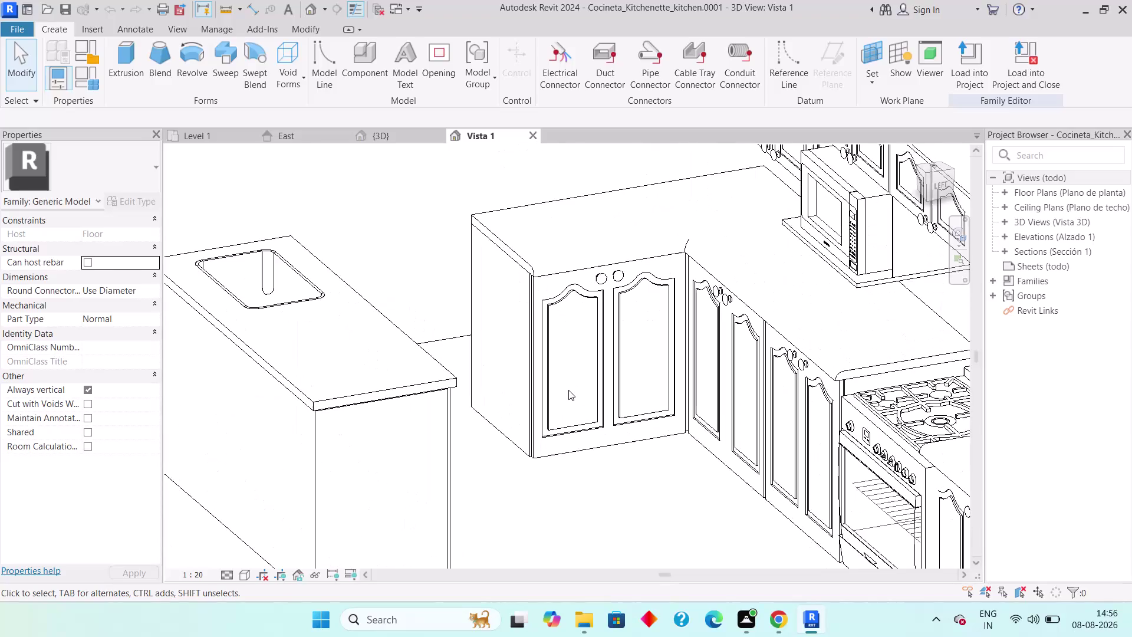
Orbit around the kitchenette to inspect the corner base cabinet door.
middle_drag(573, 429, 589, 456)
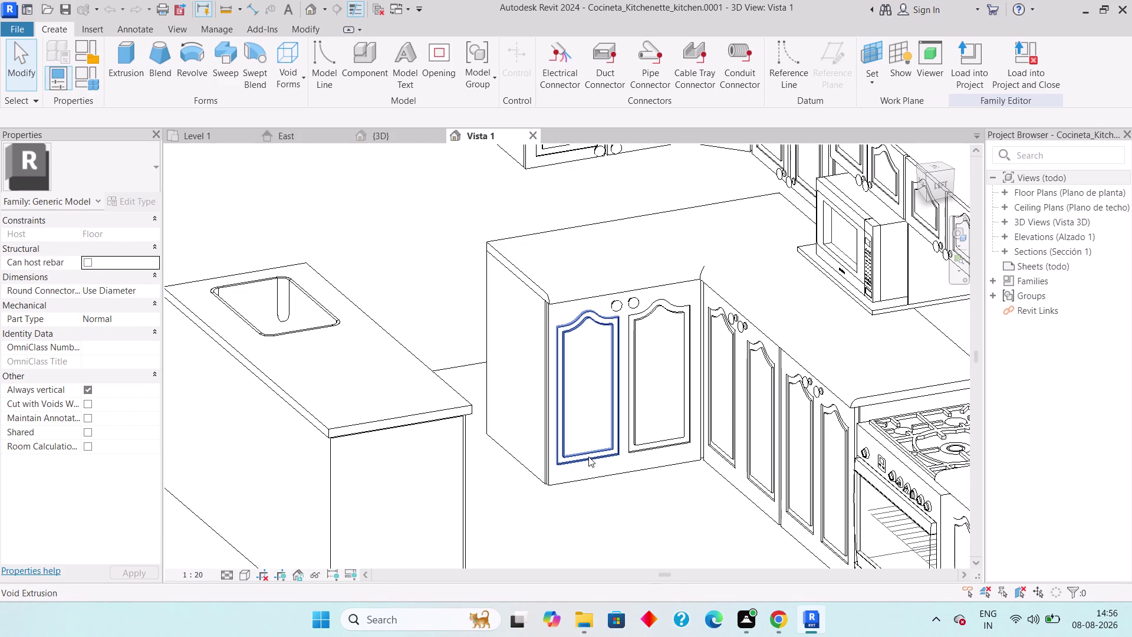
scroll(down, 3)
middle_drag(565, 444, 569, 444)
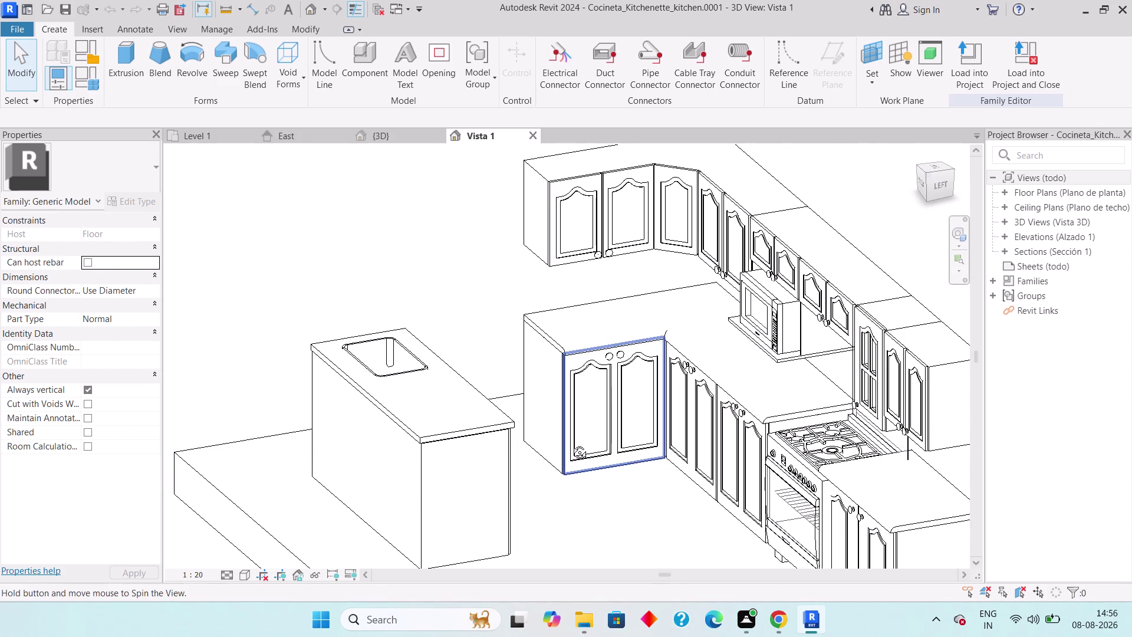
middle_drag(568, 444, 611, 450)
scroll(down, 3)
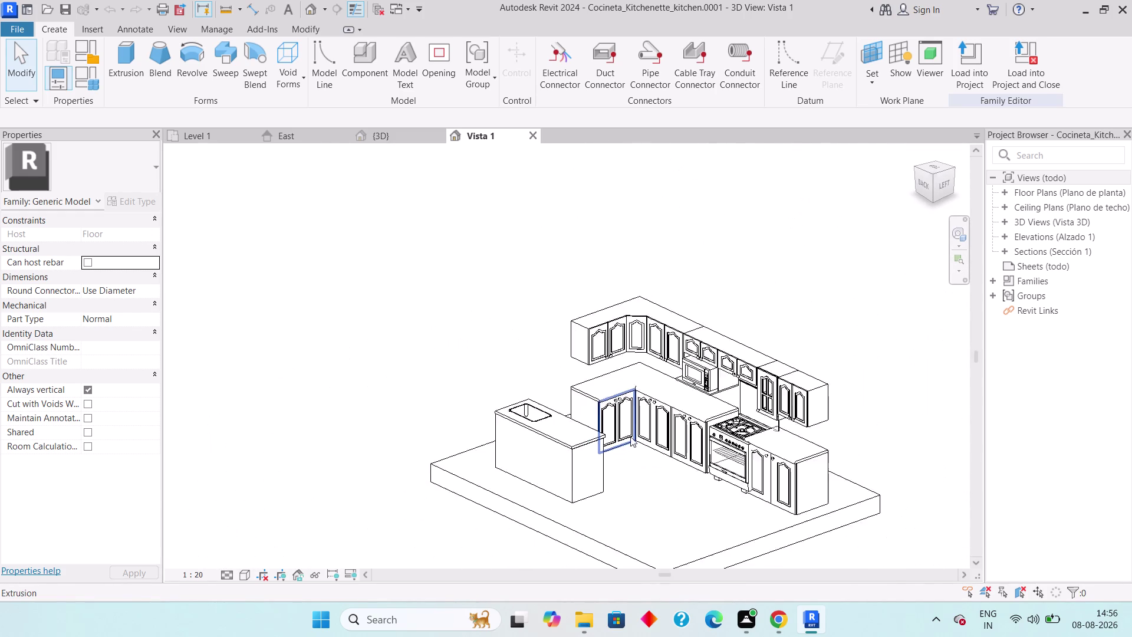
scroll(down, 3)
middle_drag(629, 439, 597, 446)
middle_drag(598, 446, 609, 446)
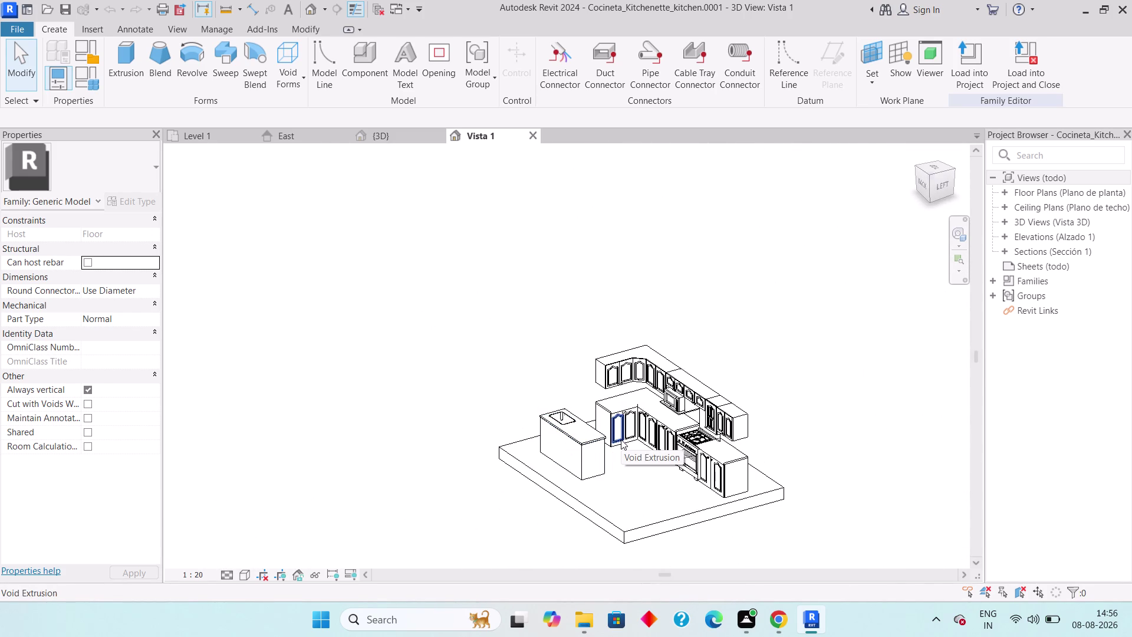
middle_drag(608, 465, 756, 491)
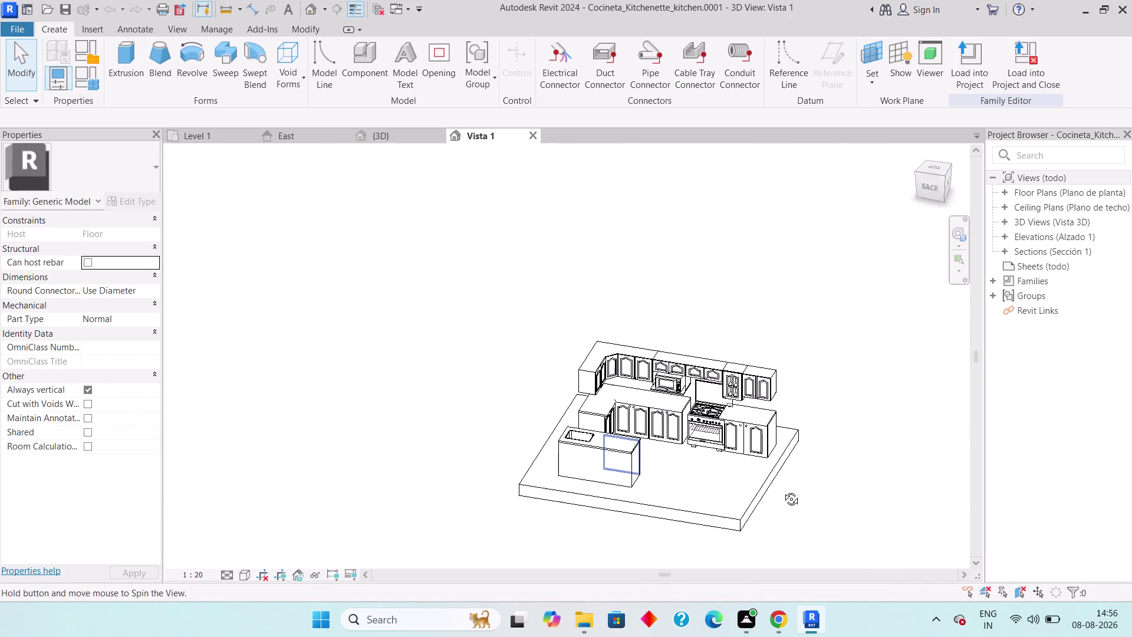
middle_drag(755, 490, 486, 454)
scroll(down, 3)
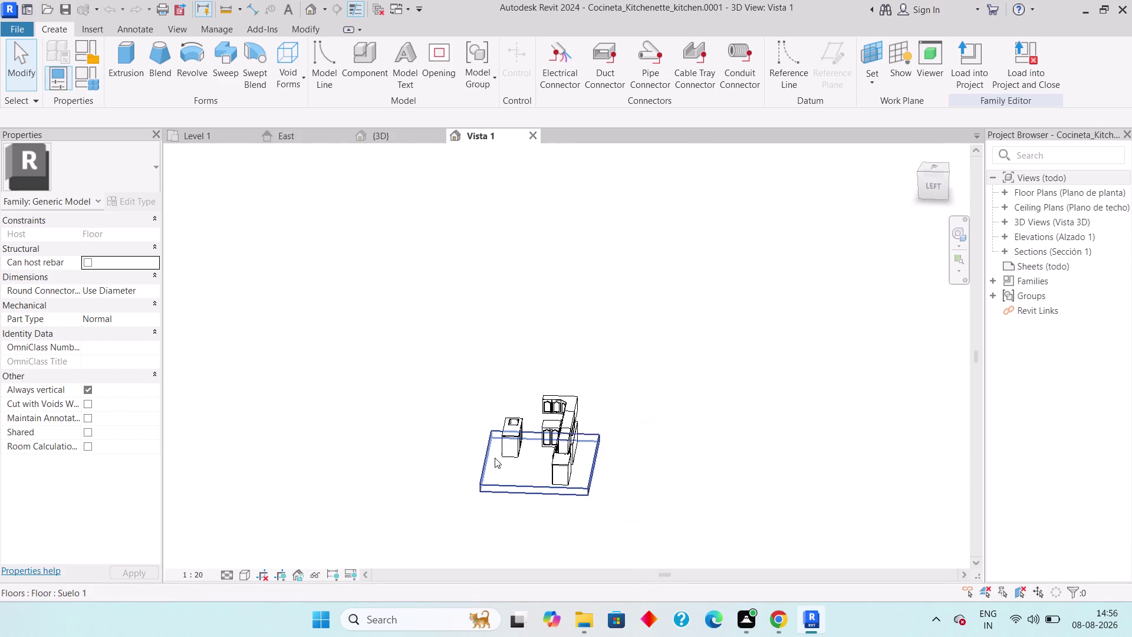
middle_drag(504, 456, 664, 522)
scroll(up, 3)
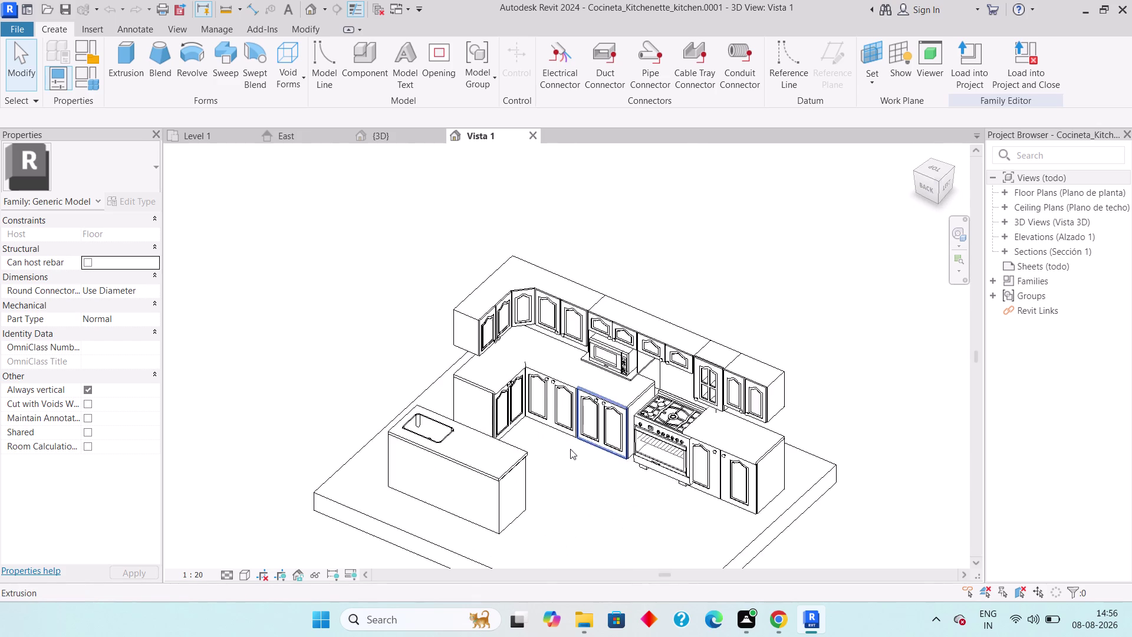
scroll(up, 3)
middle_drag(600, 452, 492, 355)
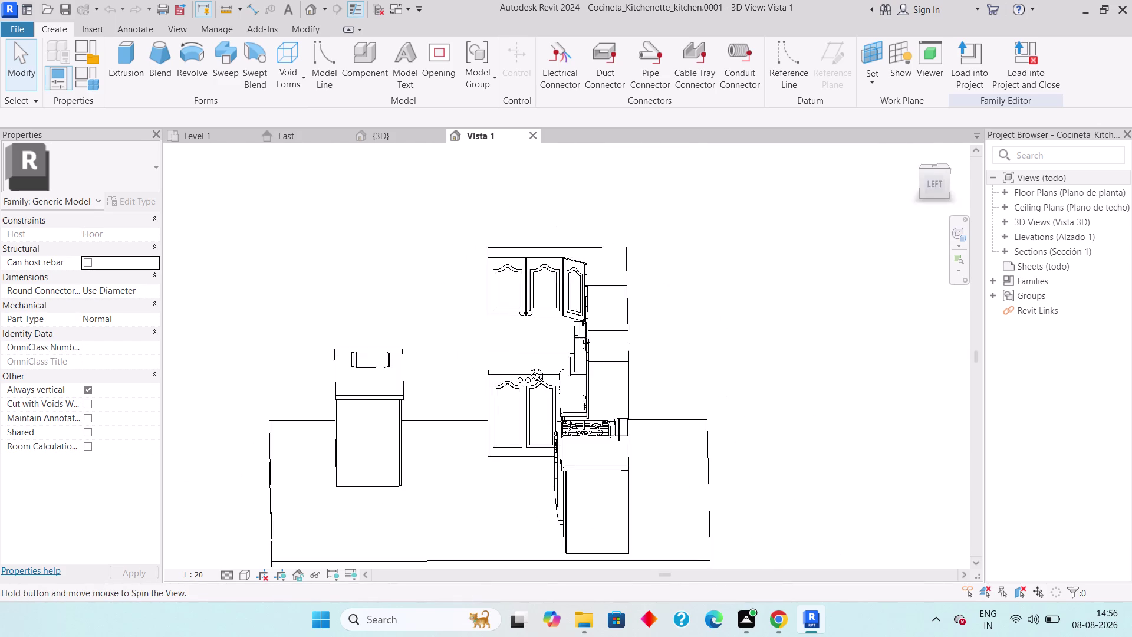
middle_drag(492, 355, 540, 361)
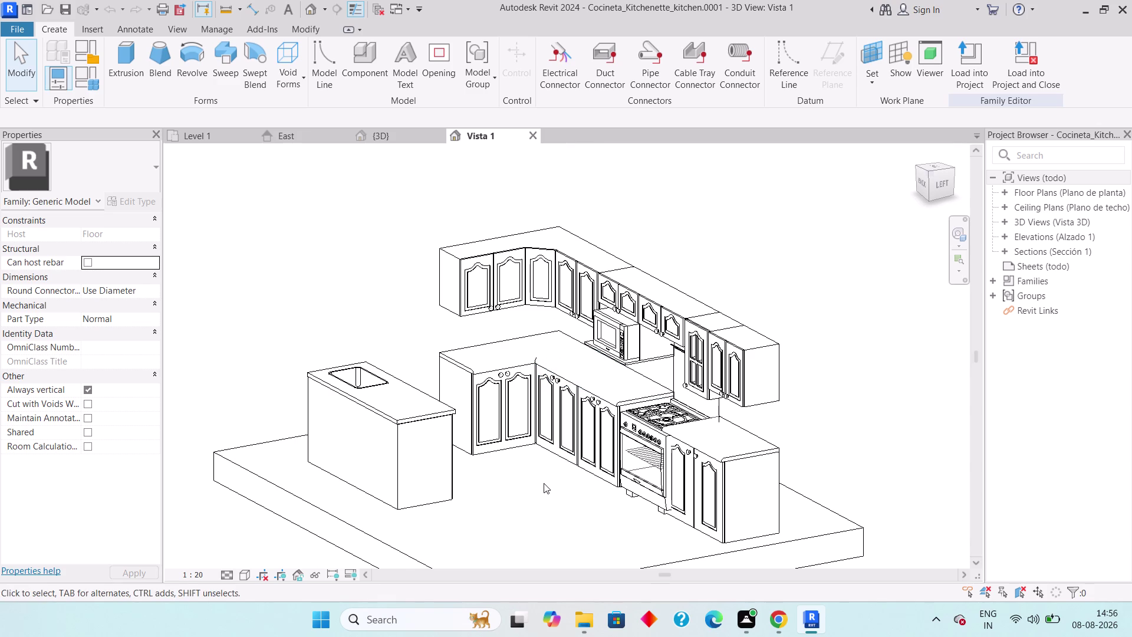
scroll(down, 3)
middle_drag(537, 482, 464, 485)
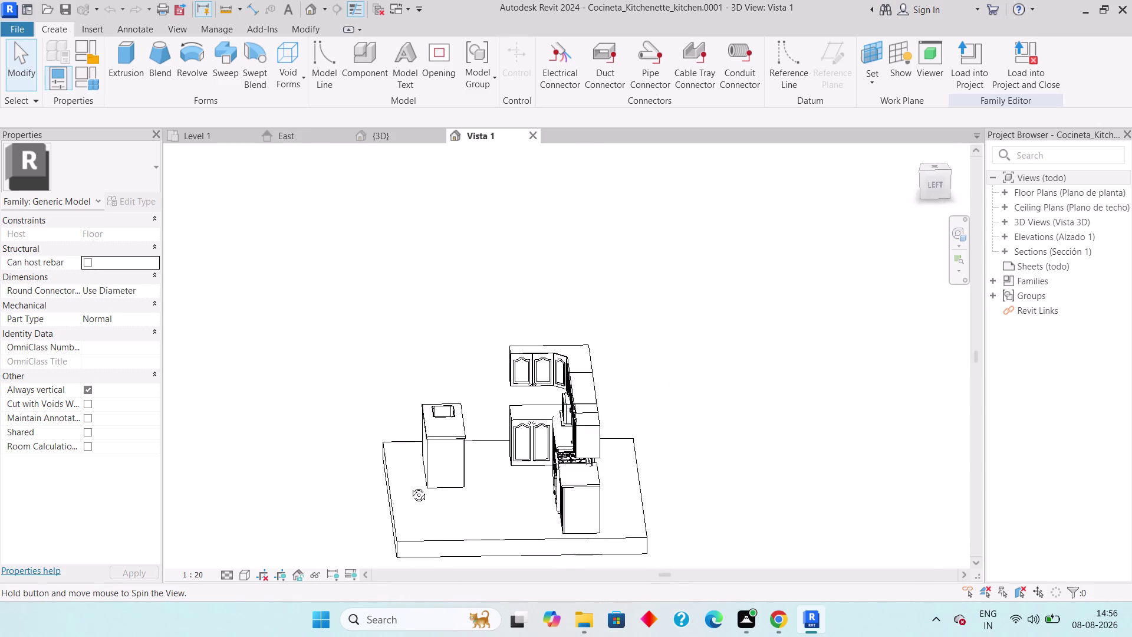
middle_drag(464, 484, 293, 420)
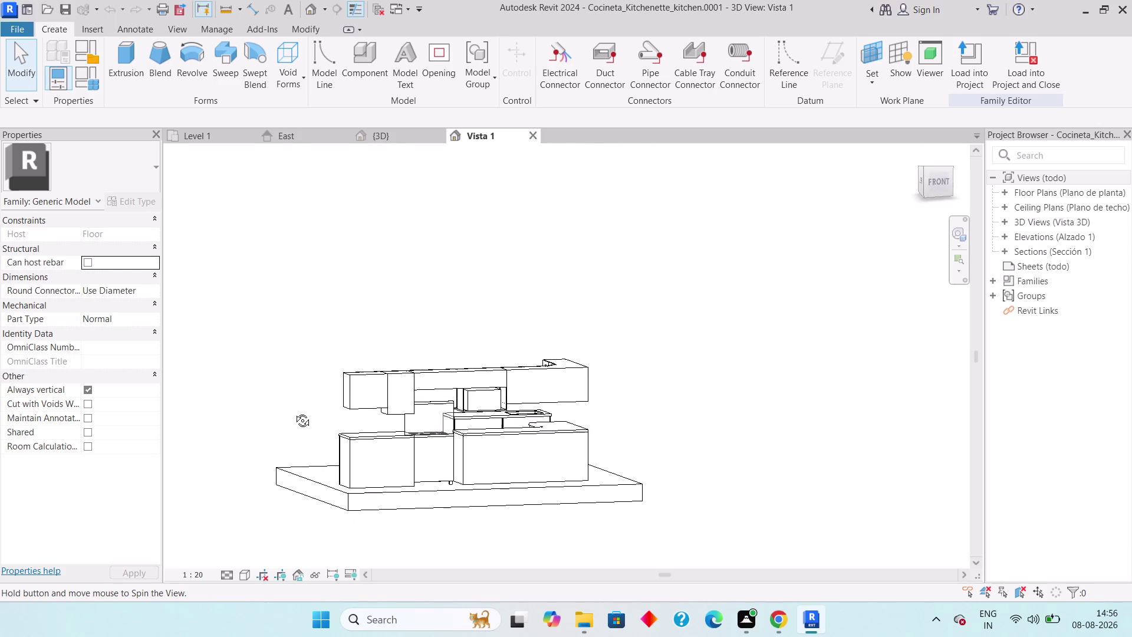
middle_drag(293, 419, 724, 531)
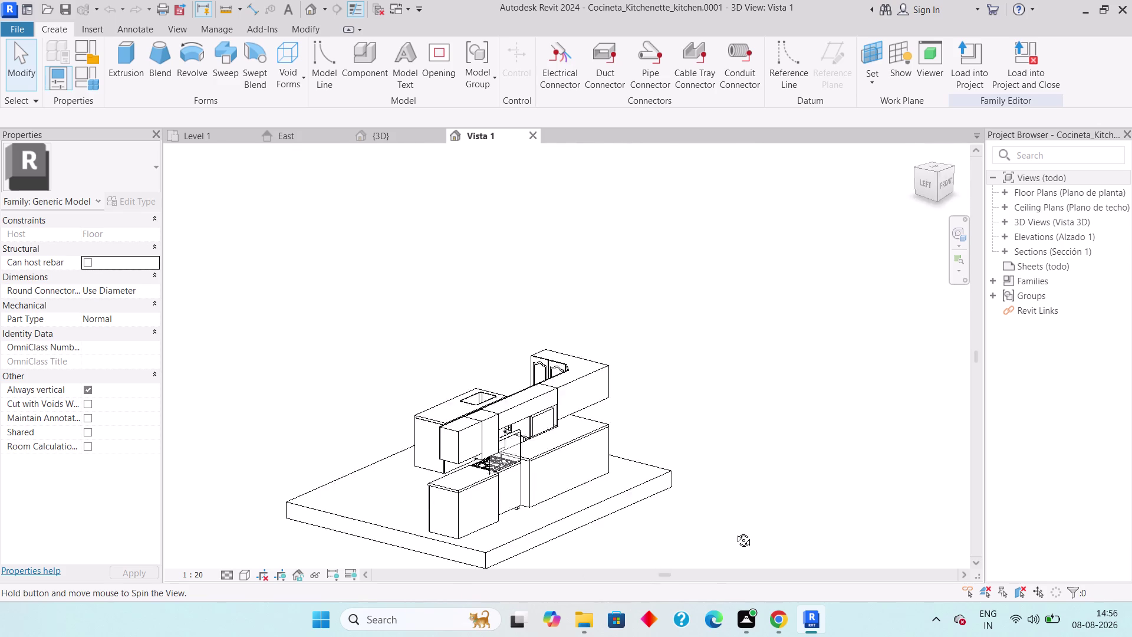
middle_drag(723, 531, 779, 533)
middle_drag(645, 463, 407, 481)
scroll(up, 3)
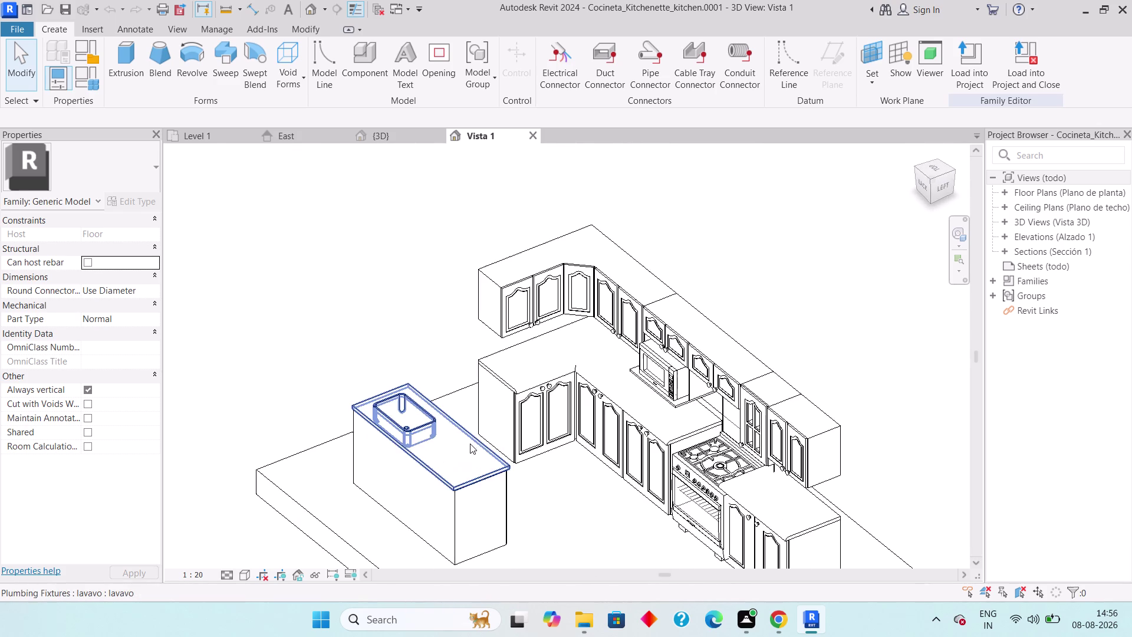
middle_drag(546, 522, 488, 517)
scroll(up, 3)
scroll(down, 3)
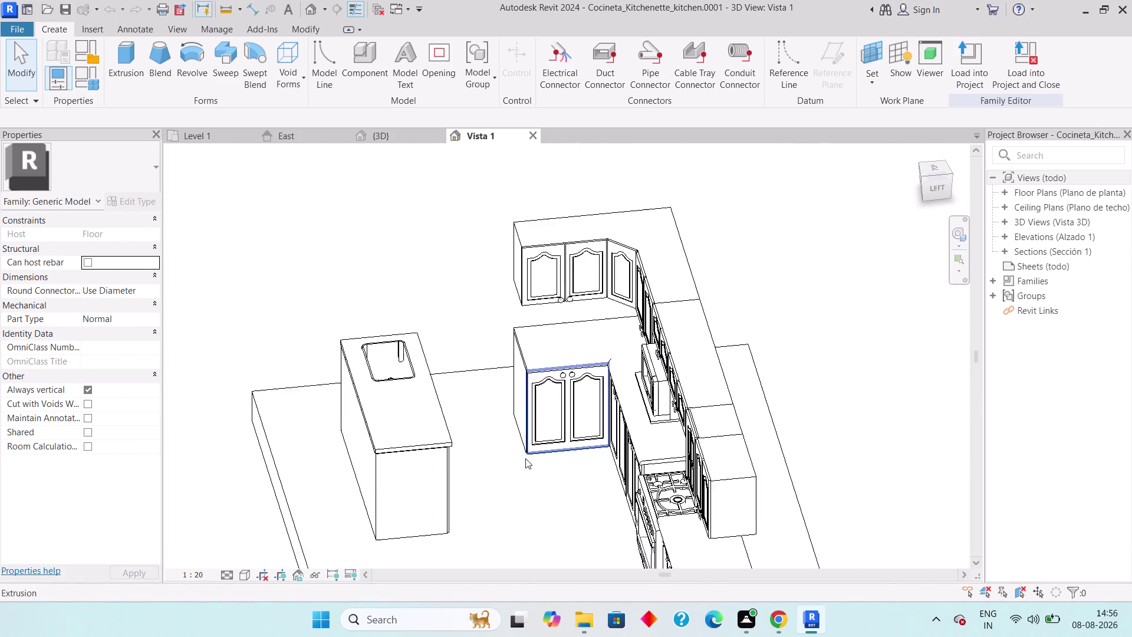
middle_drag(525, 458, 594, 492)
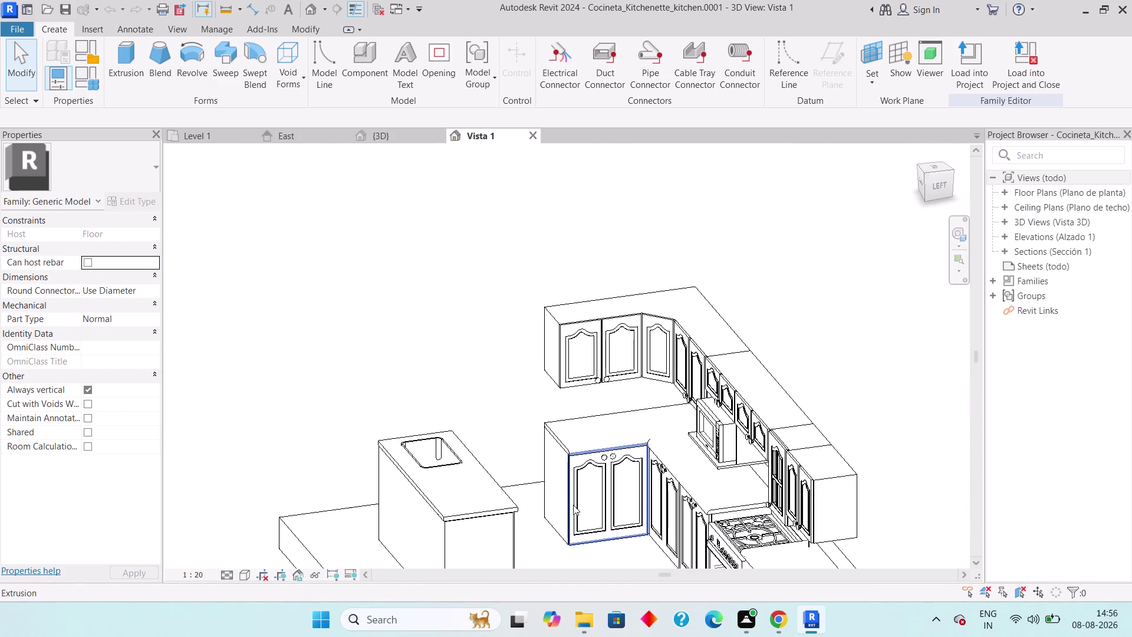
Delete the corner base cabinet's door void cut, door pieces and handles.
click(574, 501)
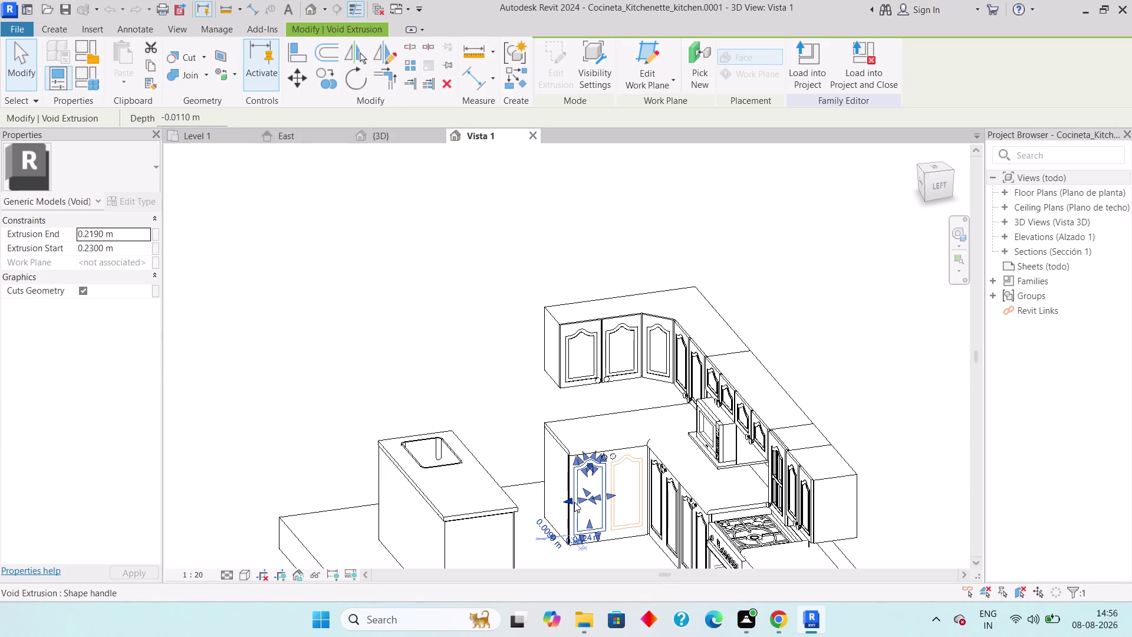
key(Delete)
click(608, 488)
key(Delete)
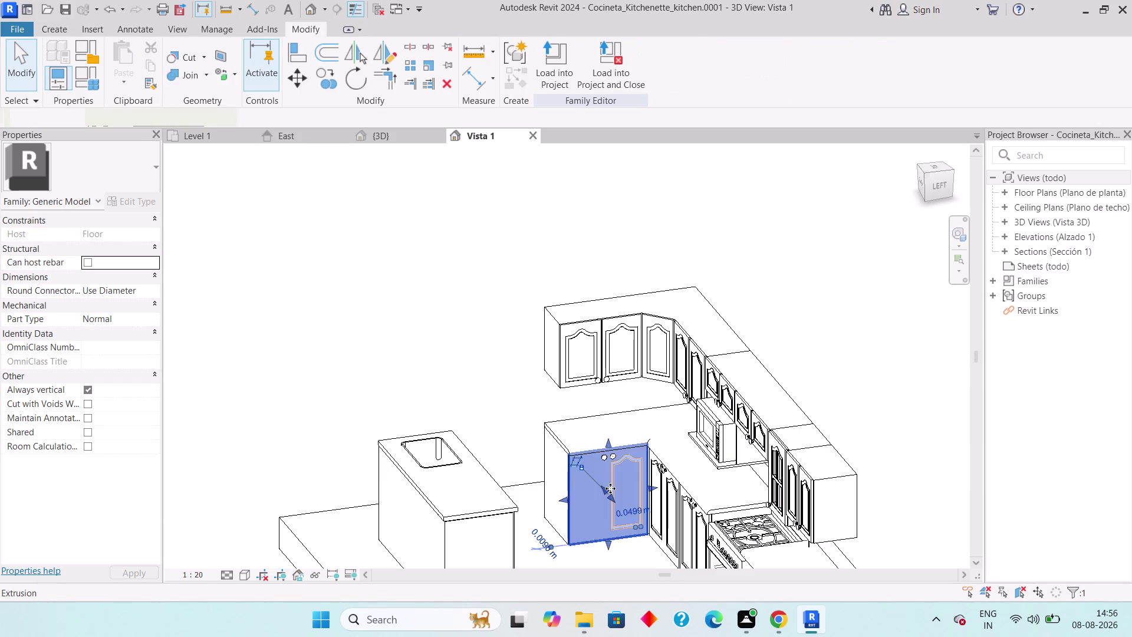
click(610, 486)
key(Delete)
click(604, 459)
key(Delete)
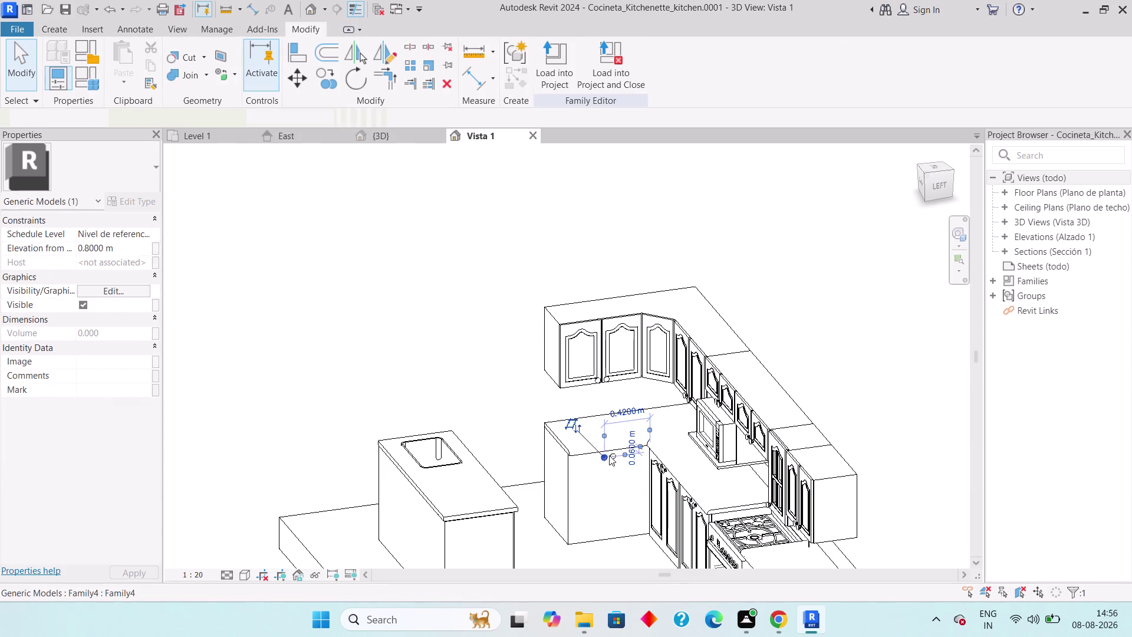
click(609, 455)
key(Delete)
Orbit to check the doorless corner cabinet and undo the last deletion.
scroll(down, 3)
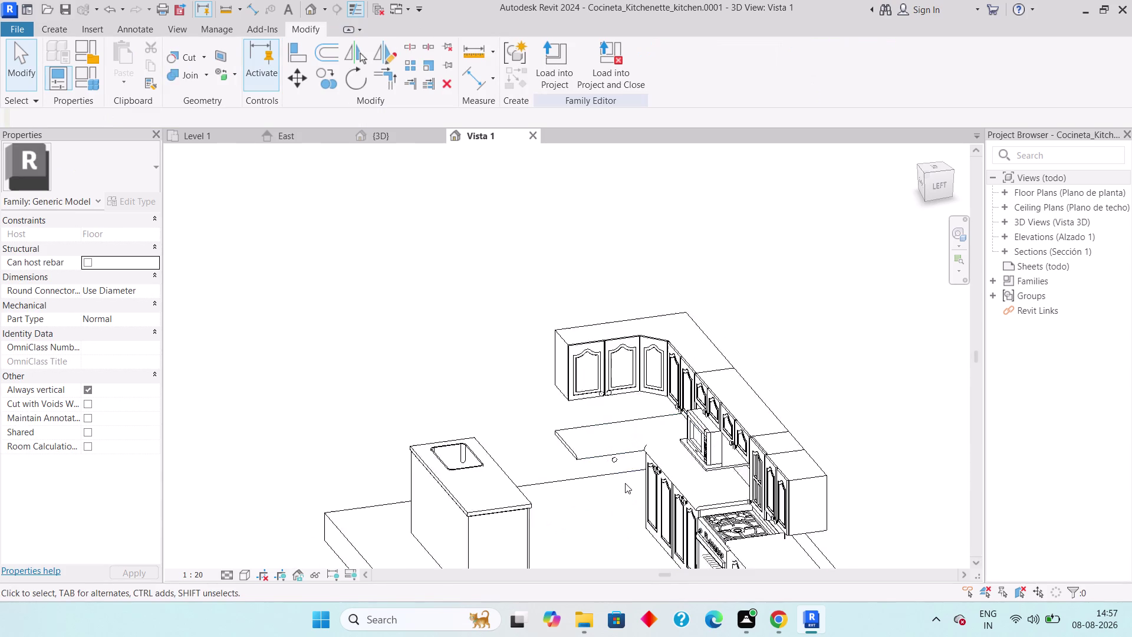
scroll(down, 3)
middle_drag(618, 490, 910, 505)
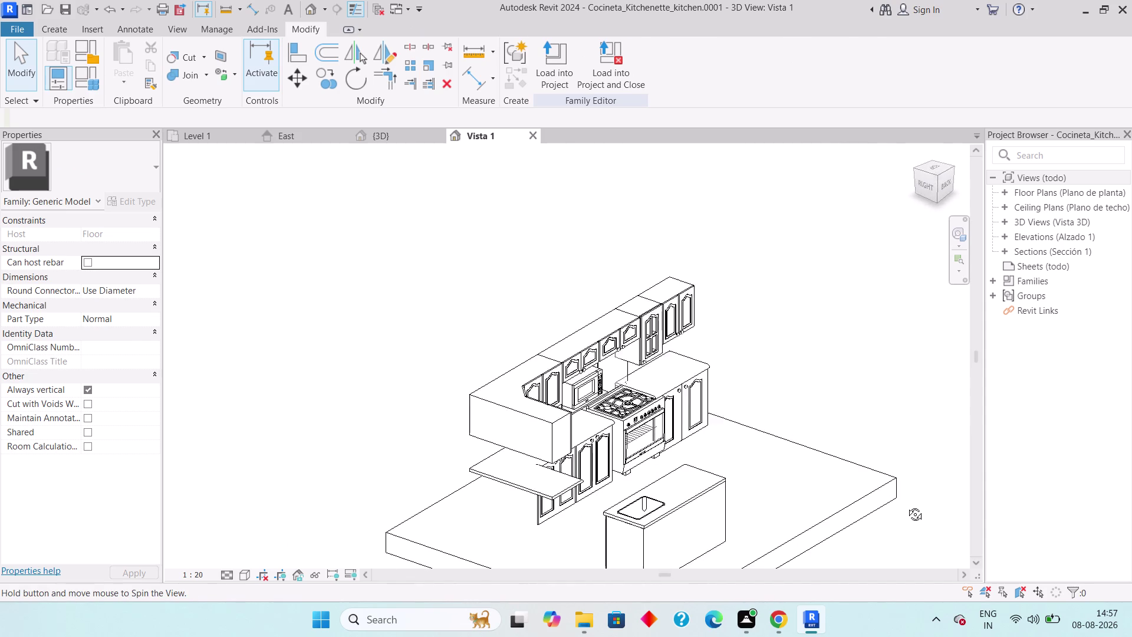
middle_drag(910, 505, 834, 512)
key(ctrl+z)
scroll(down, 3)
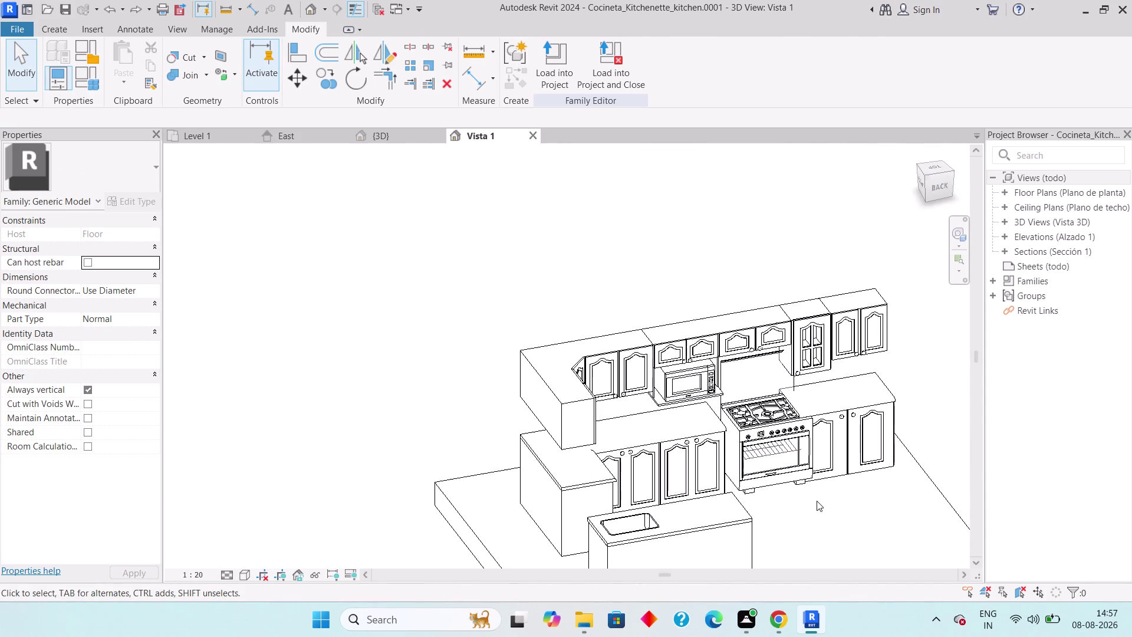
middle_drag(806, 495, 645, 472)
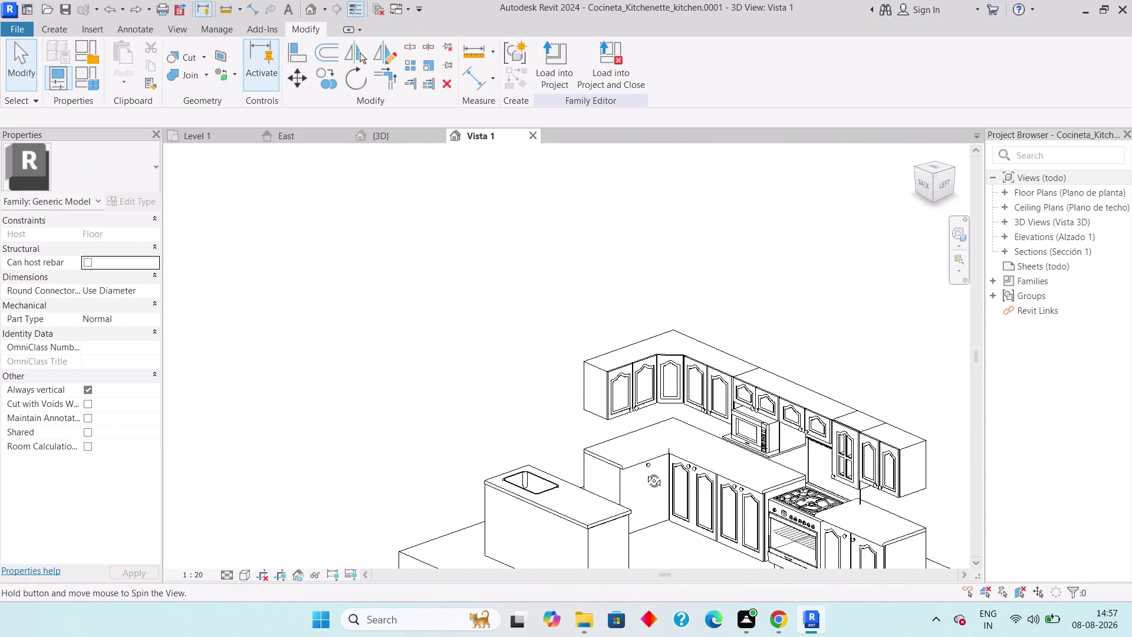
middle_drag(645, 471, 623, 472)
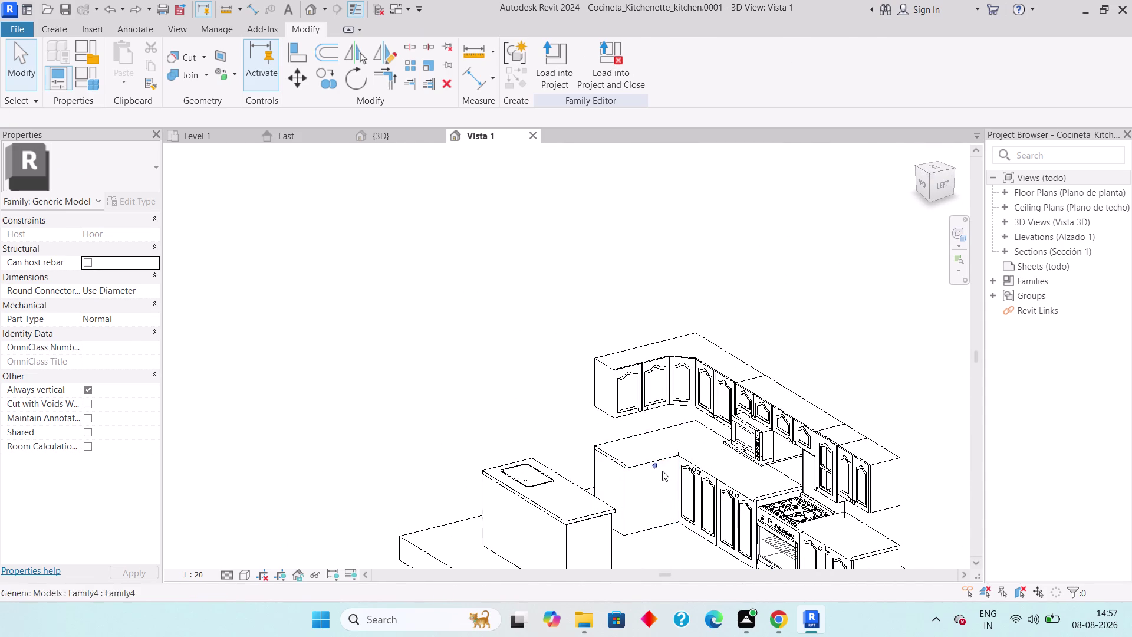
Open the countertop sweep above the corner cabinet for editing, then finish edit mode.
click(655, 463)
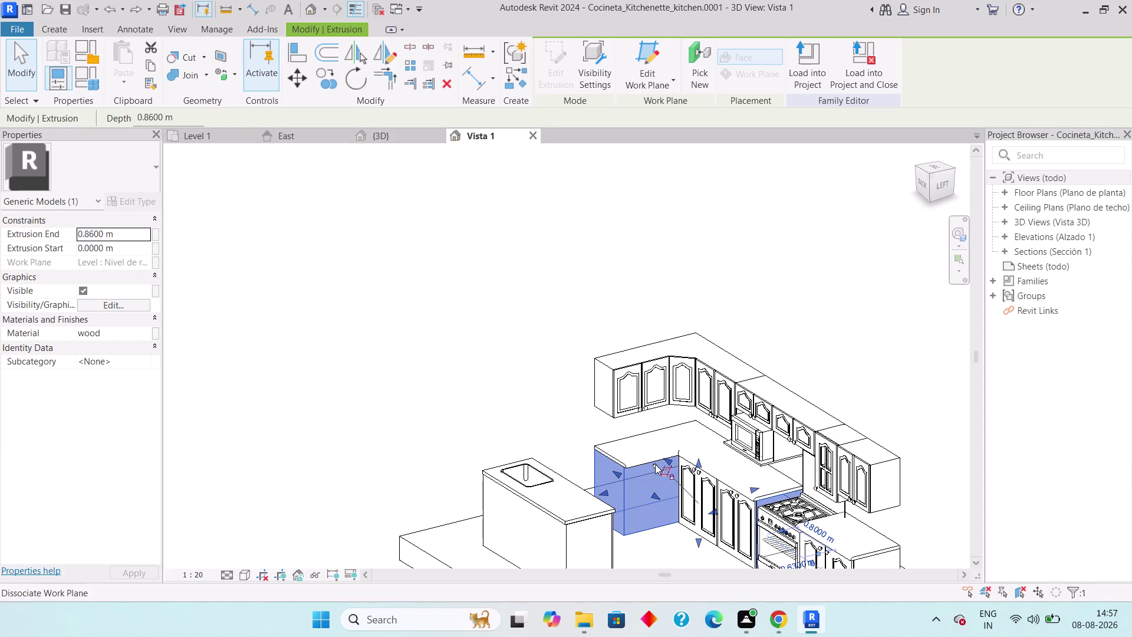
key(Escape)
click(633, 459)
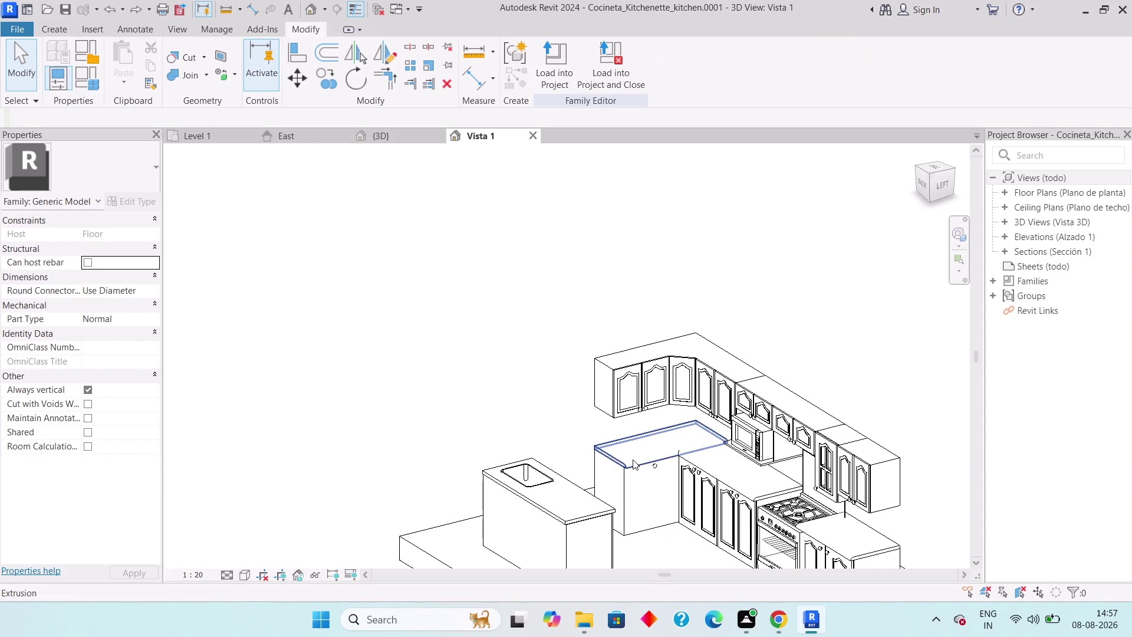
middle_drag(638, 446, 615, 467)
scroll(up, 3)
key(Escape)
double_click(596, 448)
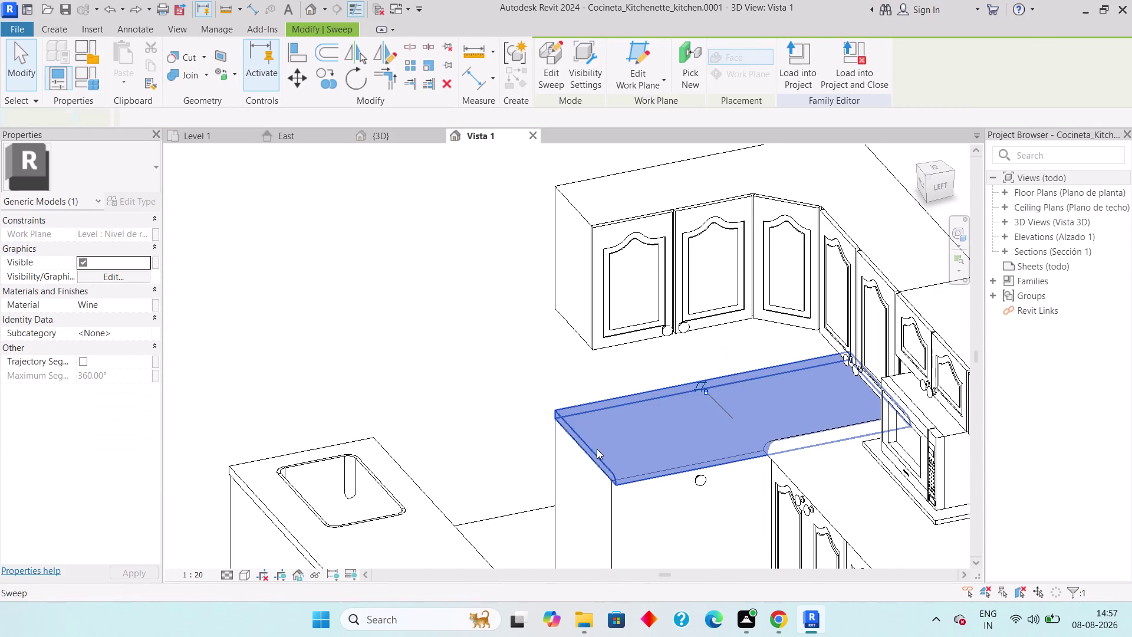
click(594, 451)
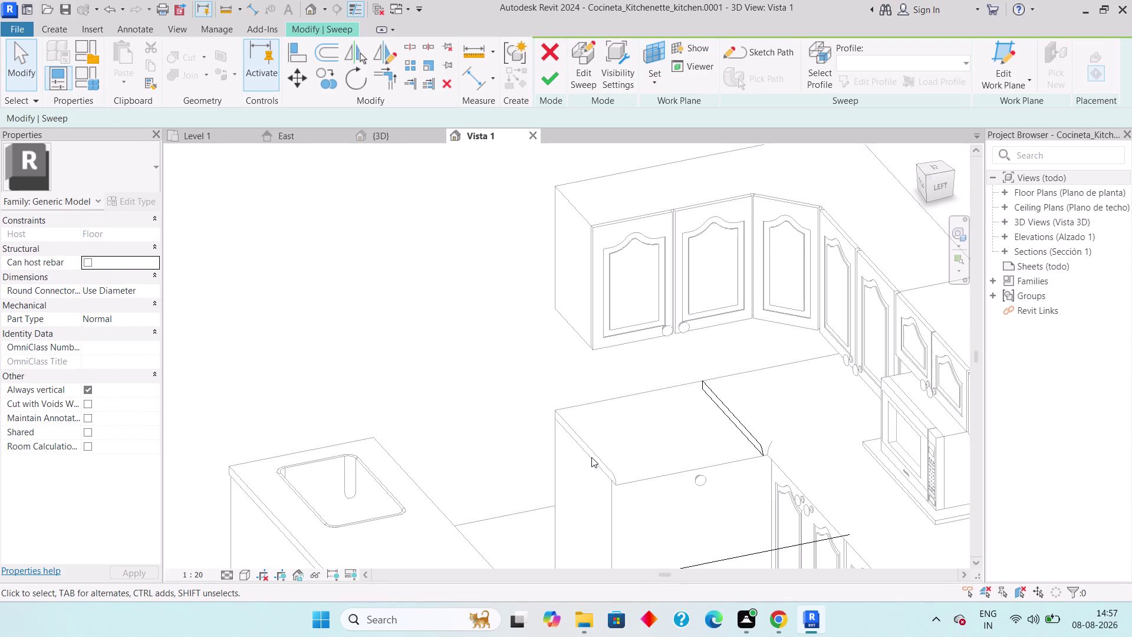
click(594, 453)
key(Escape)
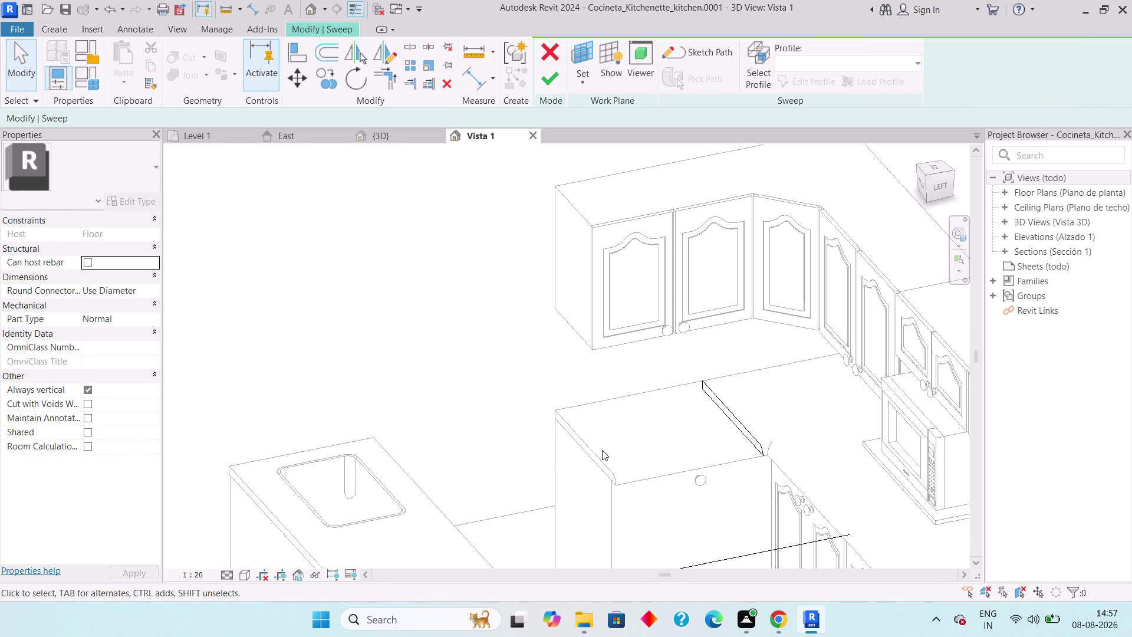
key(Escape)
click(555, 59)
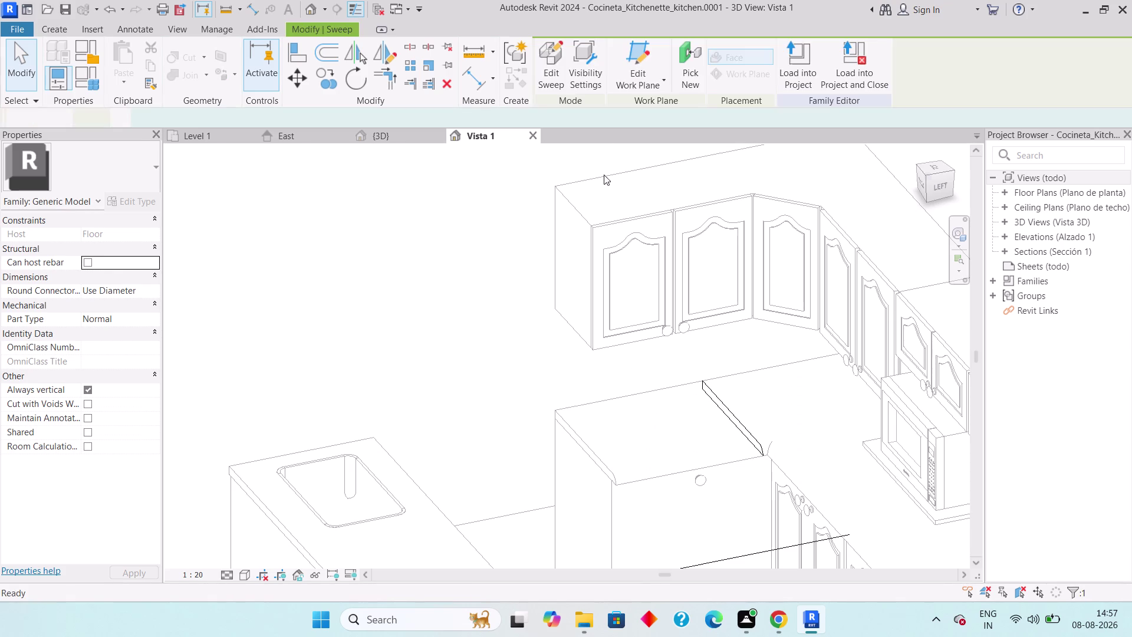
key(Escape)
Delete the leftmost upper cabinet door and drag on the upper cabinet box.
click(595, 317)
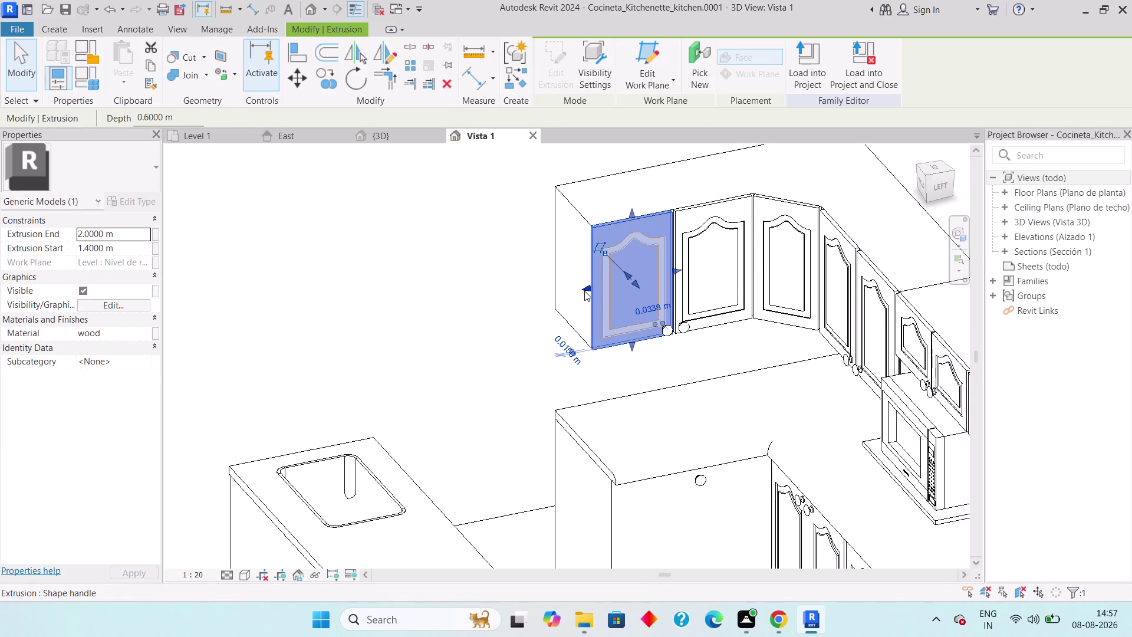
key(Delete)
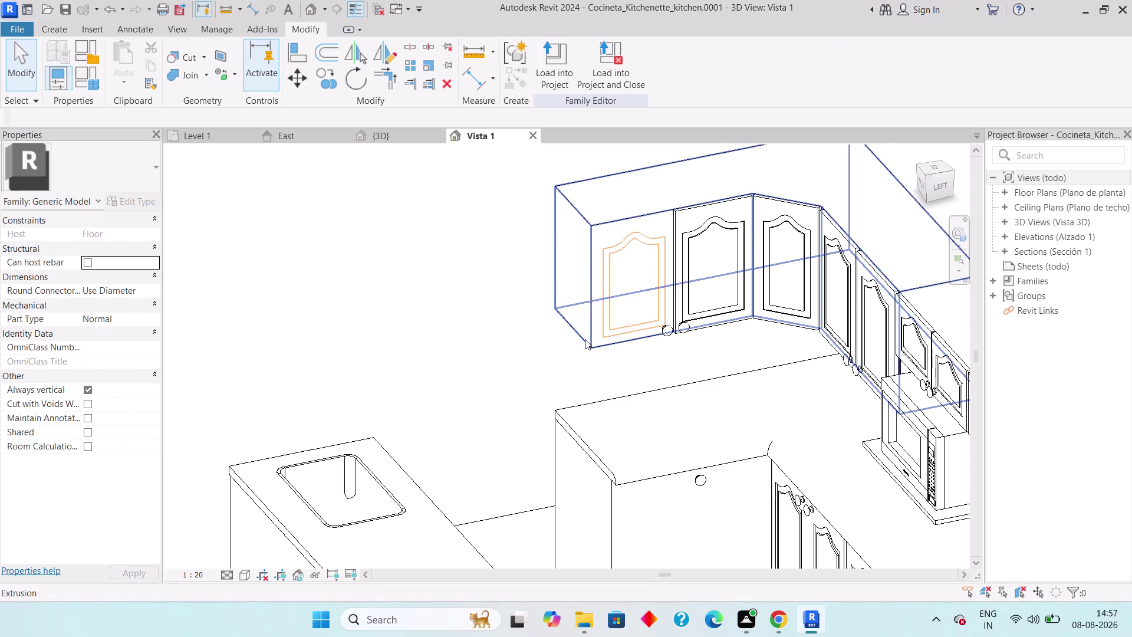
click(586, 339)
drag(566, 263, 620, 256)
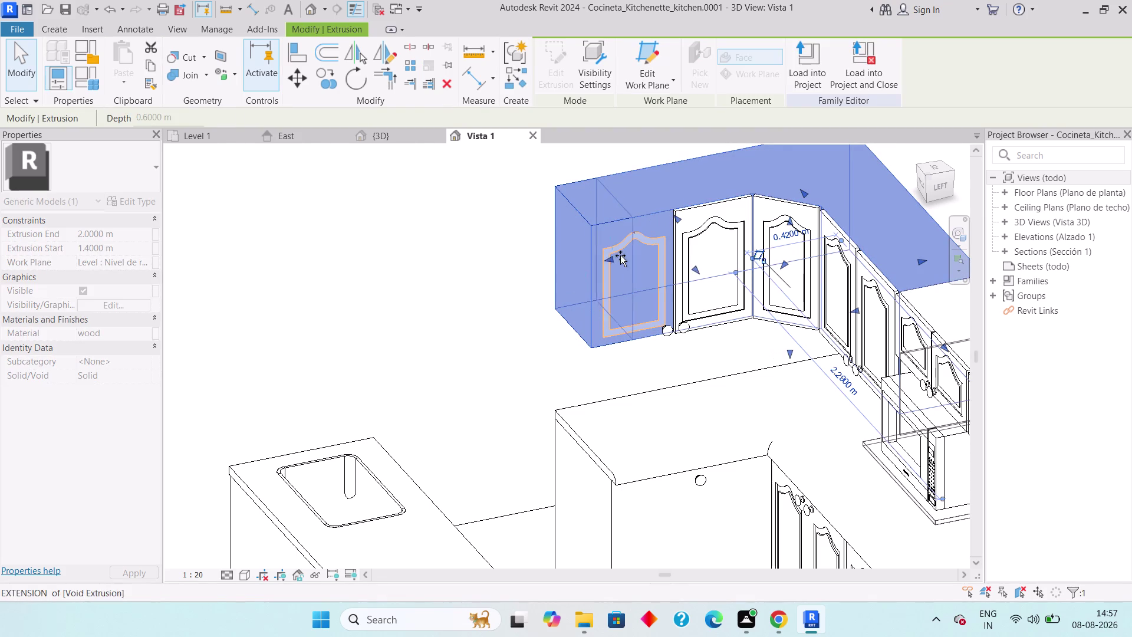
drag(620, 255, 584, 262)
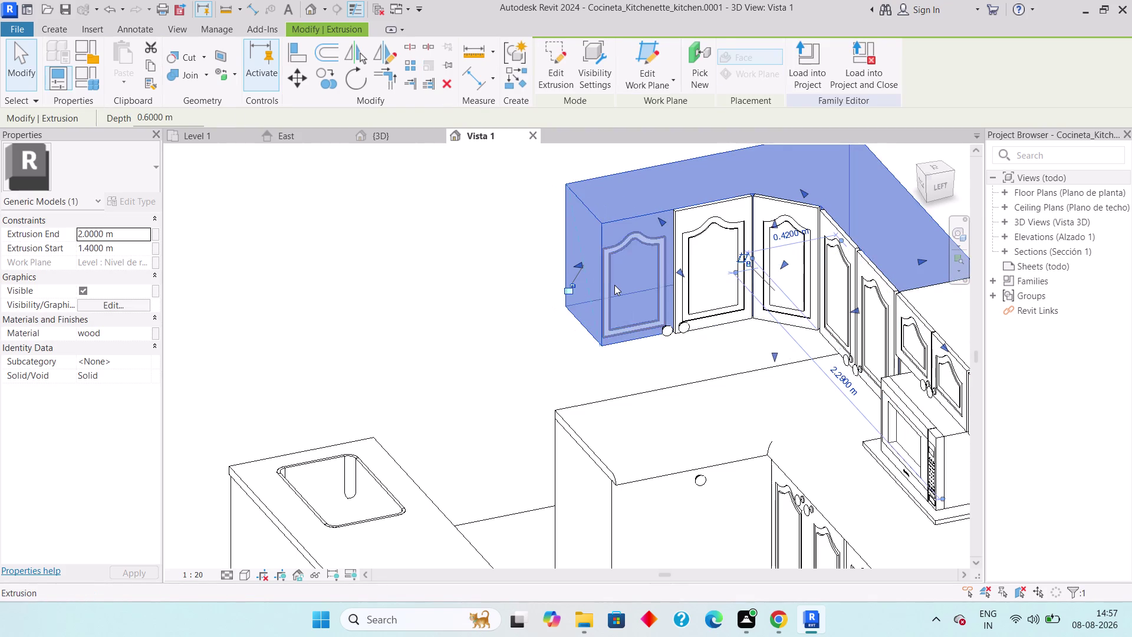
key(Escape)
Delete the leftmost and second upper cabinet doors.
click(617, 281)
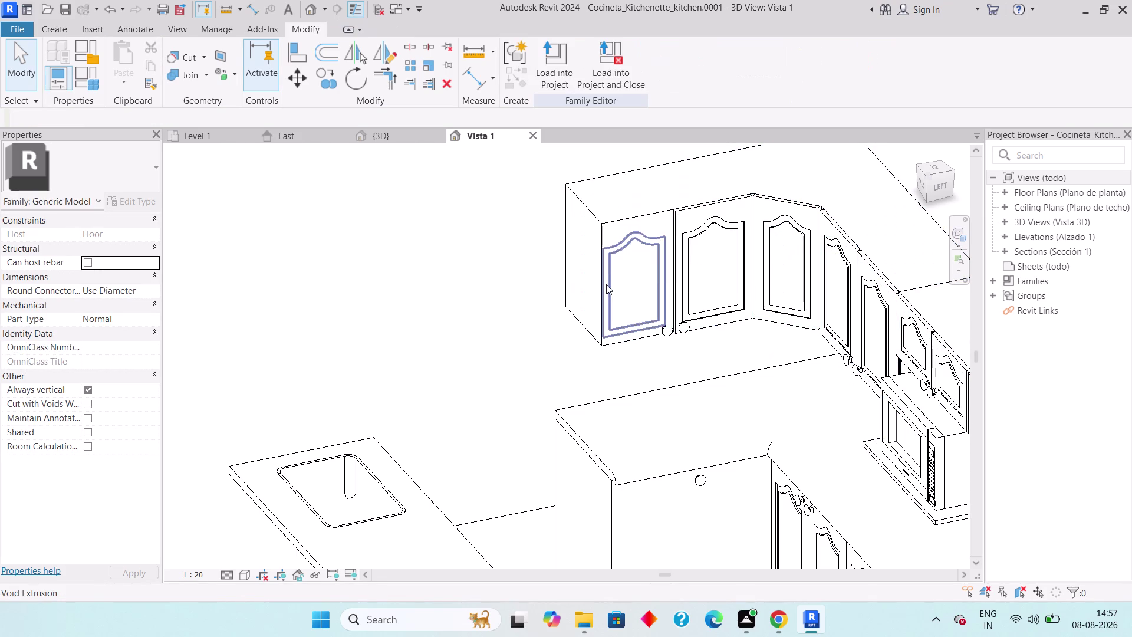
click(606, 285)
key(Delete)
click(678, 267)
key(Delete)
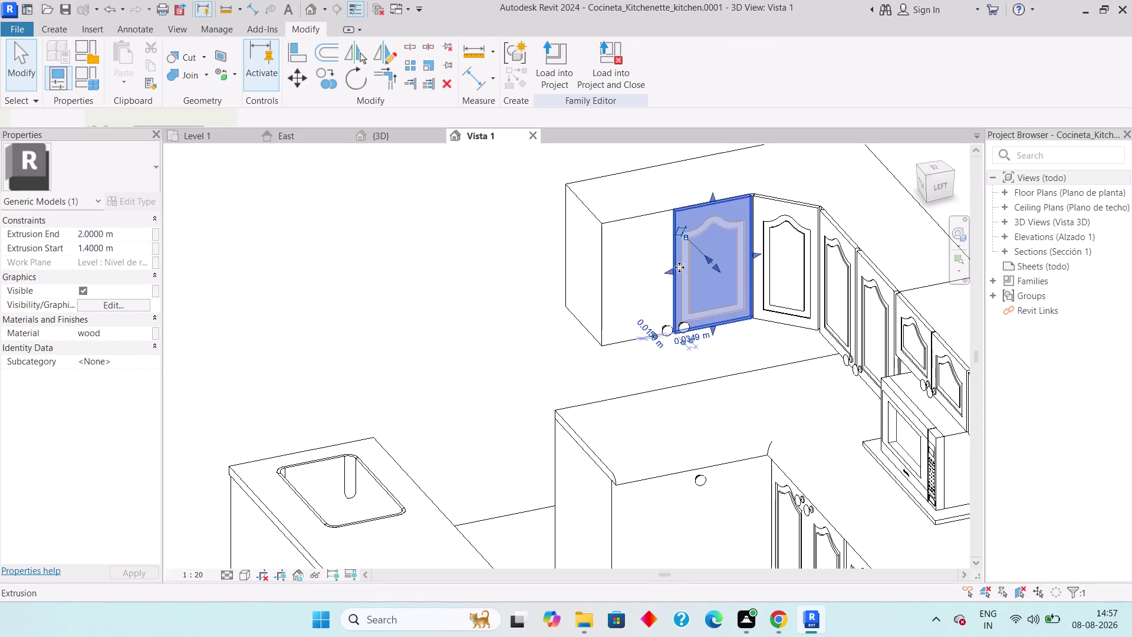
click(683, 271)
key(Delete)
Delete the two leftover door handles on the upper cabinet.
click(685, 323)
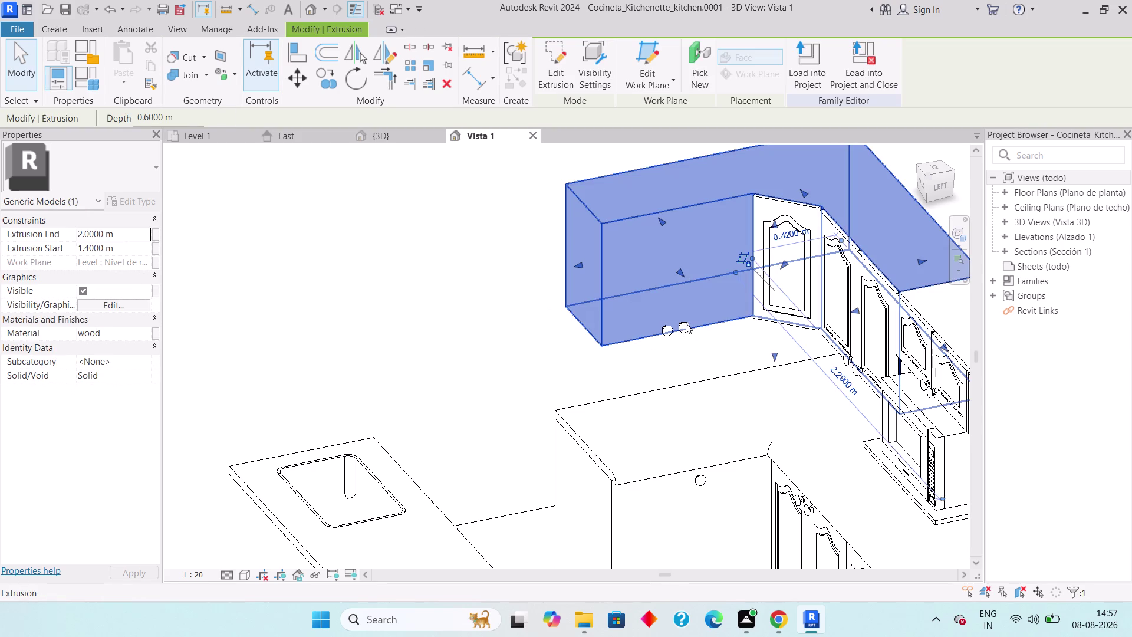
key(Escape)
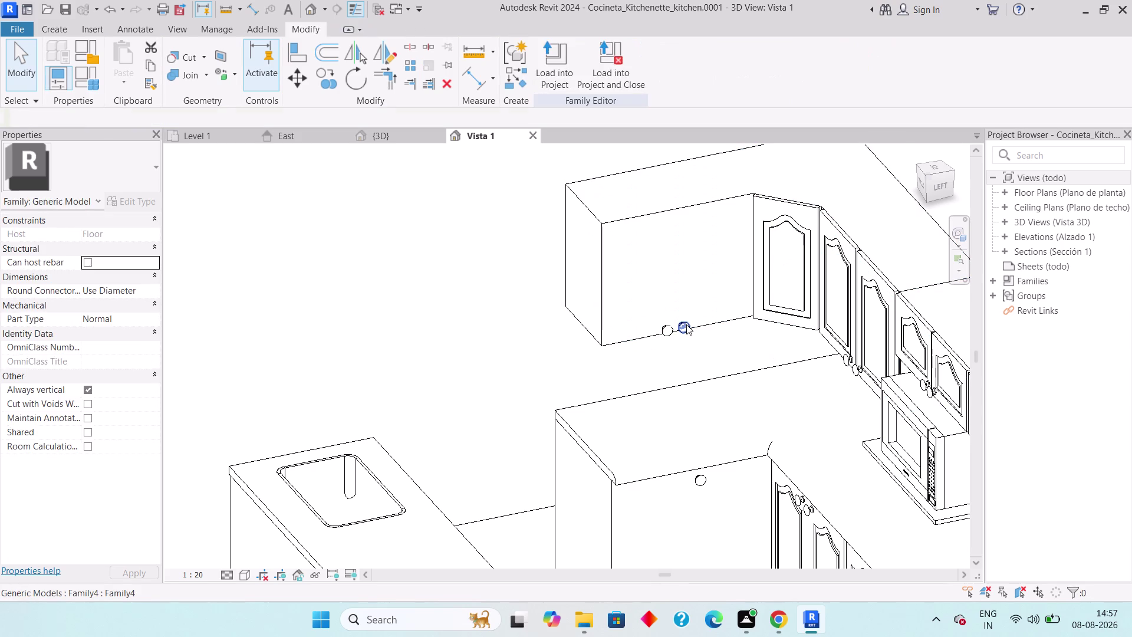
click(686, 326)
key(Delete)
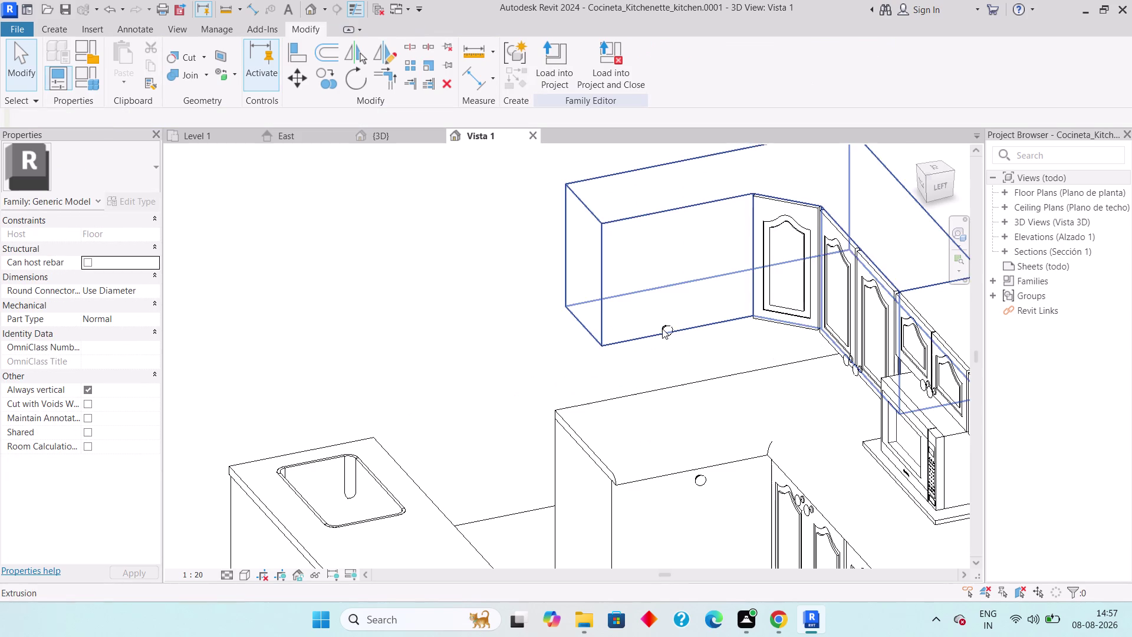
click(667, 325)
key(Delete)
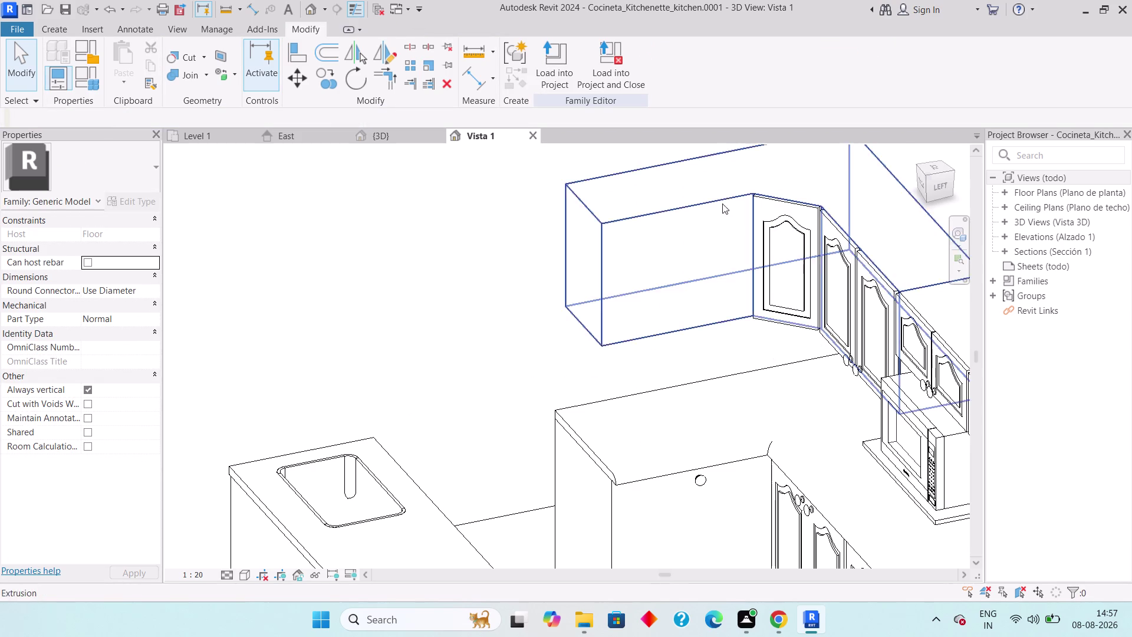
Select and drag the upper cabinet box, then clear the selection.
click(597, 217)
drag(579, 263, 688, 252)
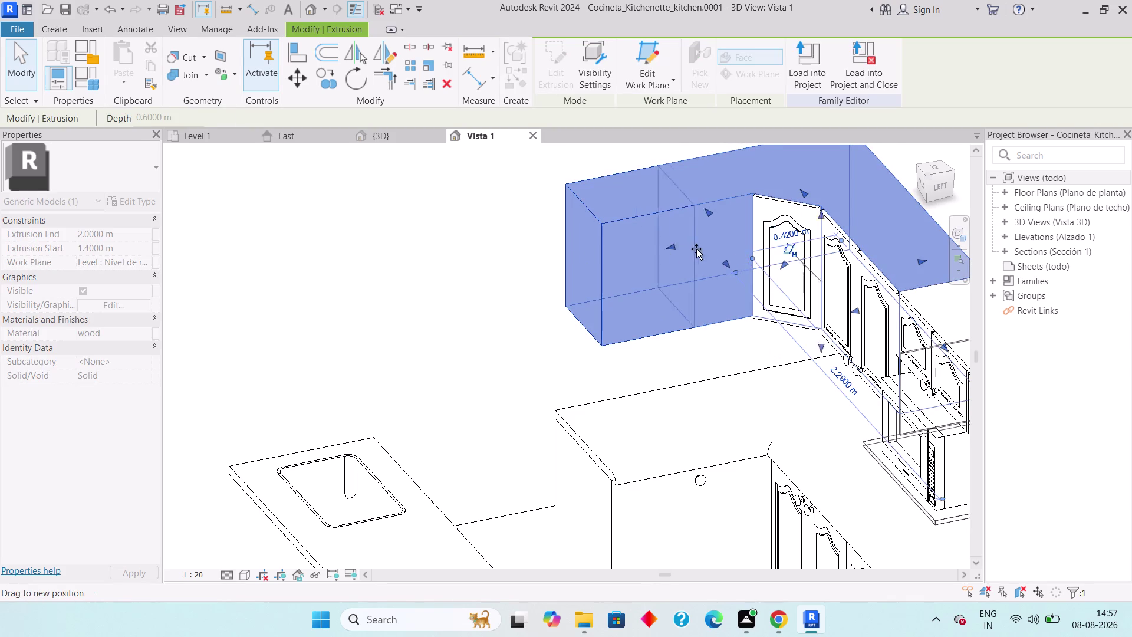
drag(688, 252, 737, 239)
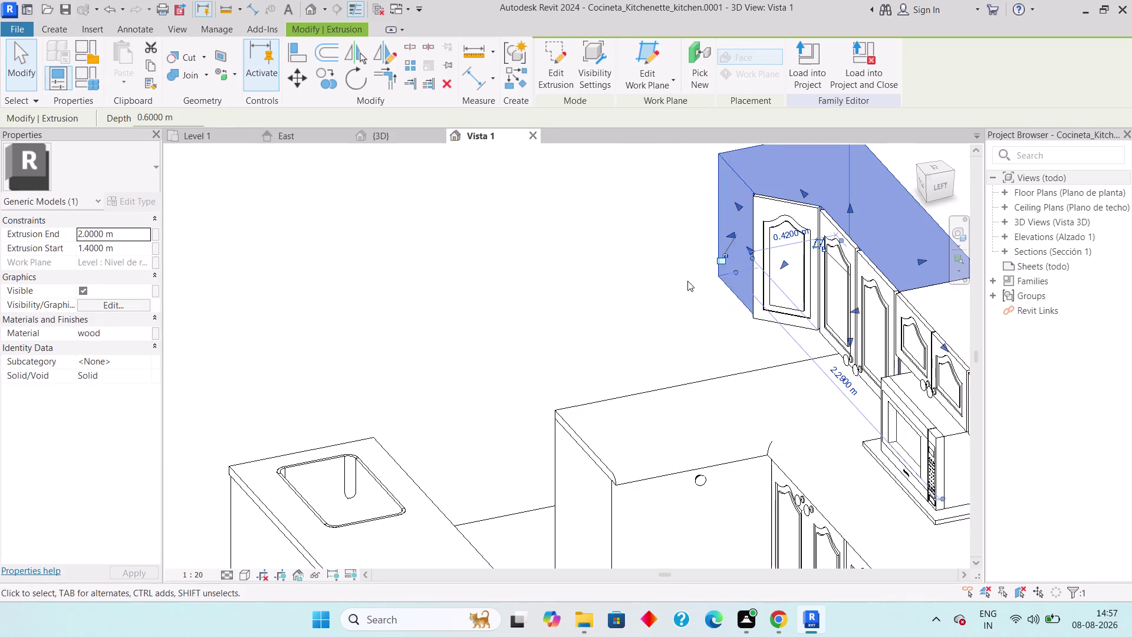
click(679, 280)
key(Escape)
scroll(down, 3)
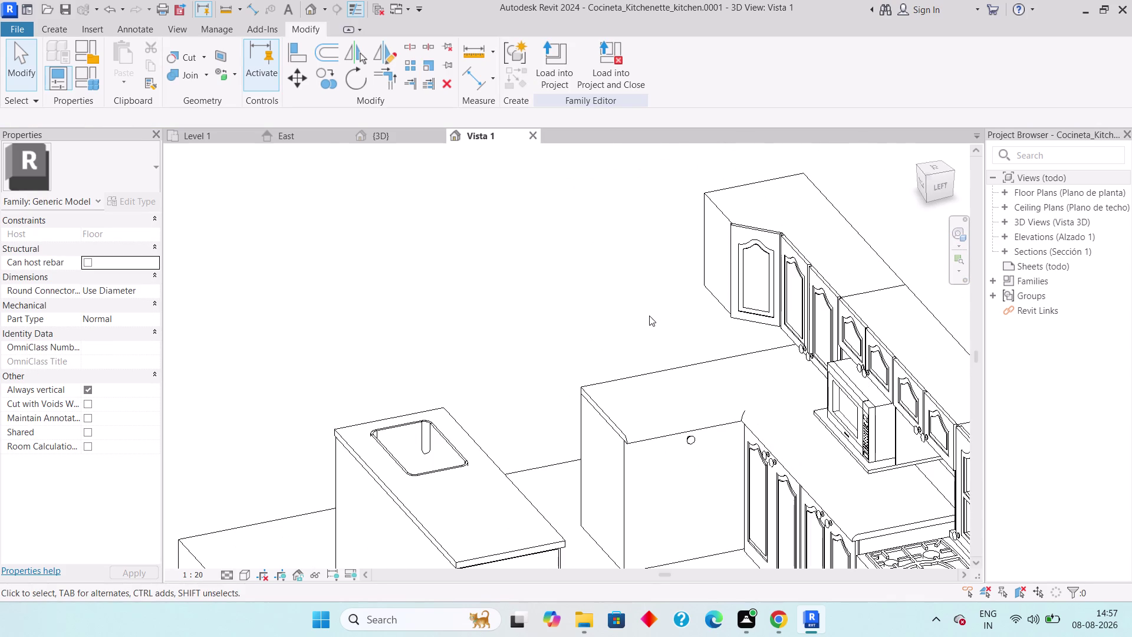
middle_drag(634, 295, 663, 334)
middle_drag(649, 318, 619, 215)
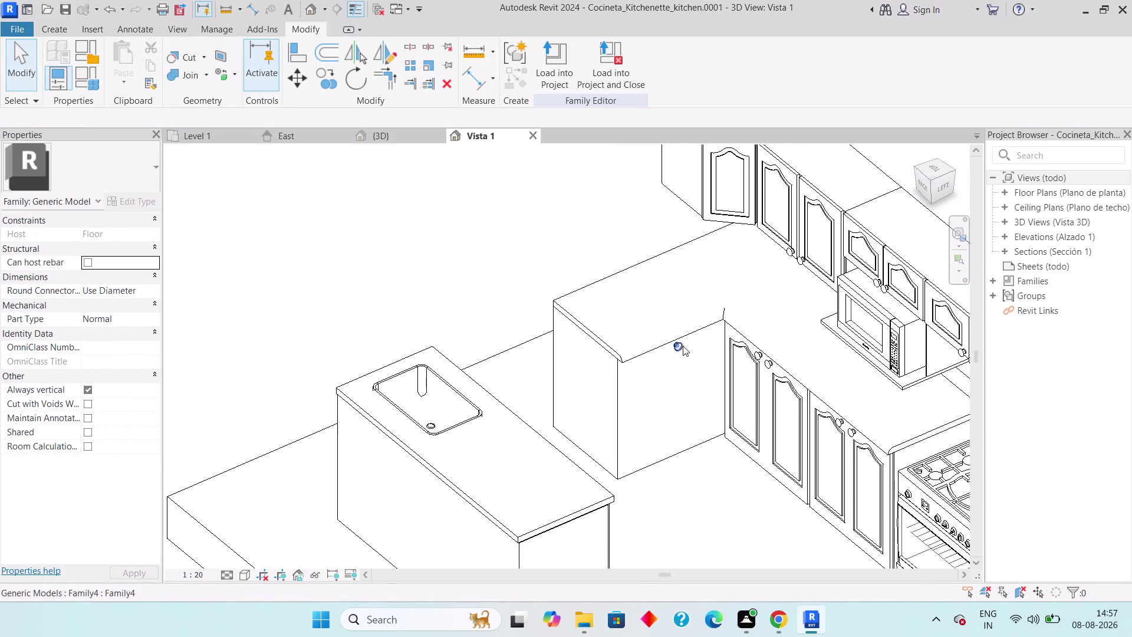
click(679, 346)
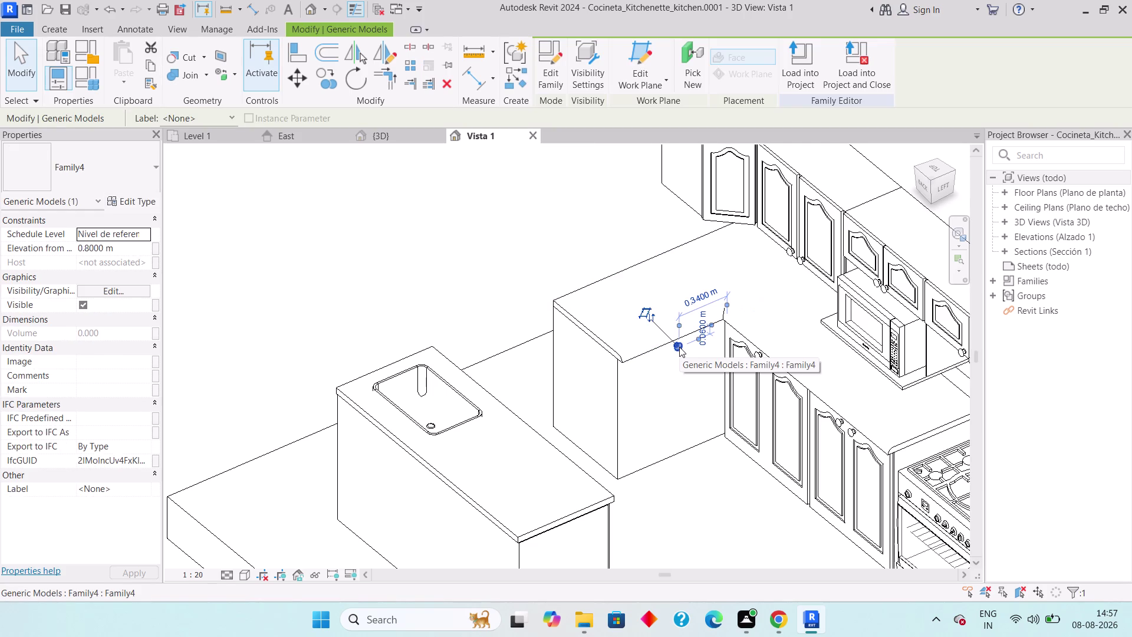
key(Delete)
click(623, 353)
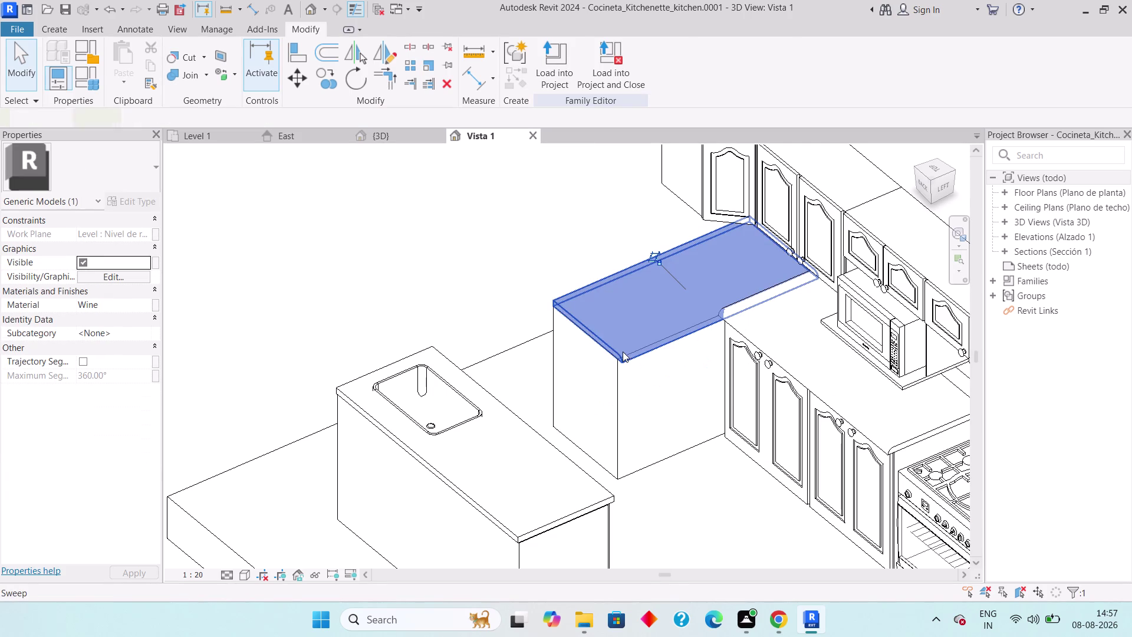
drag(584, 332, 637, 305)
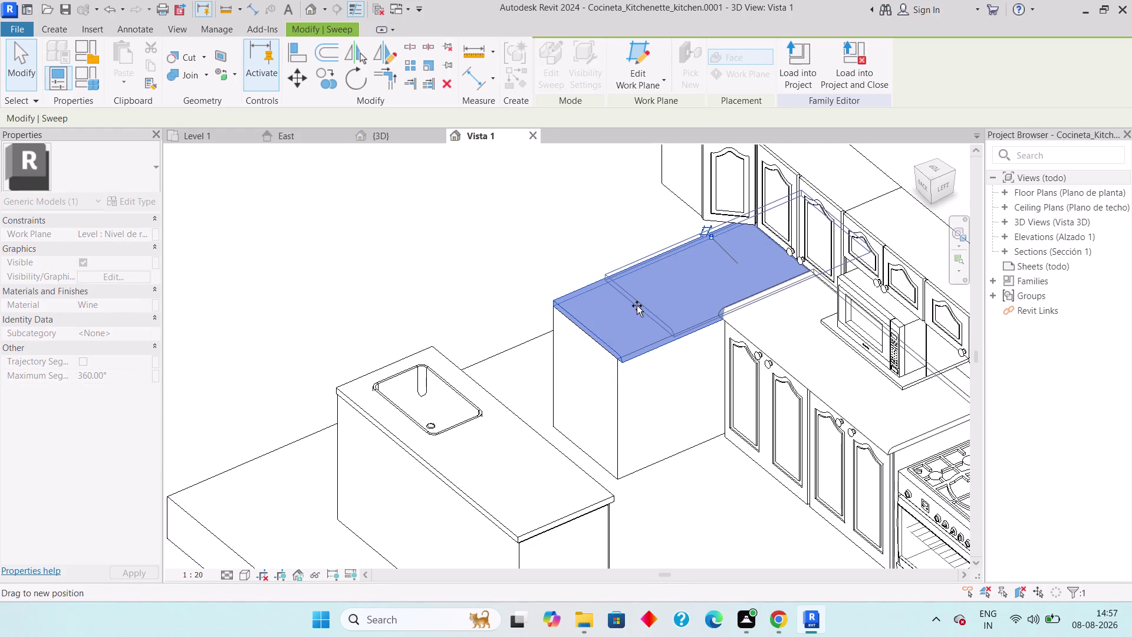
drag(636, 305, 568, 329)
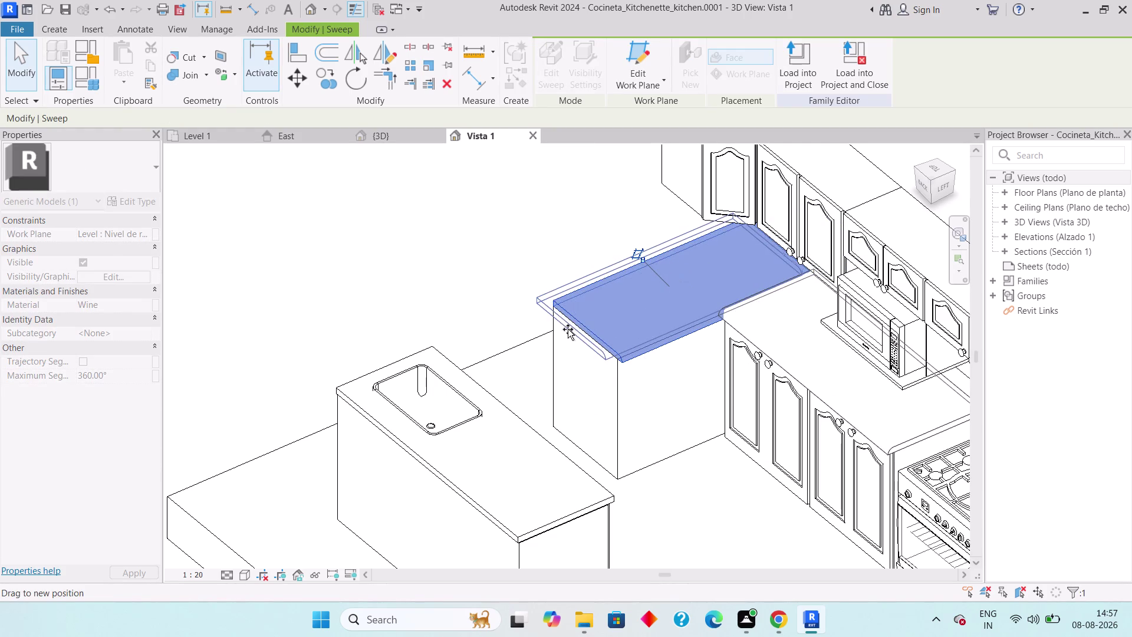
drag(568, 329, 555, 332)
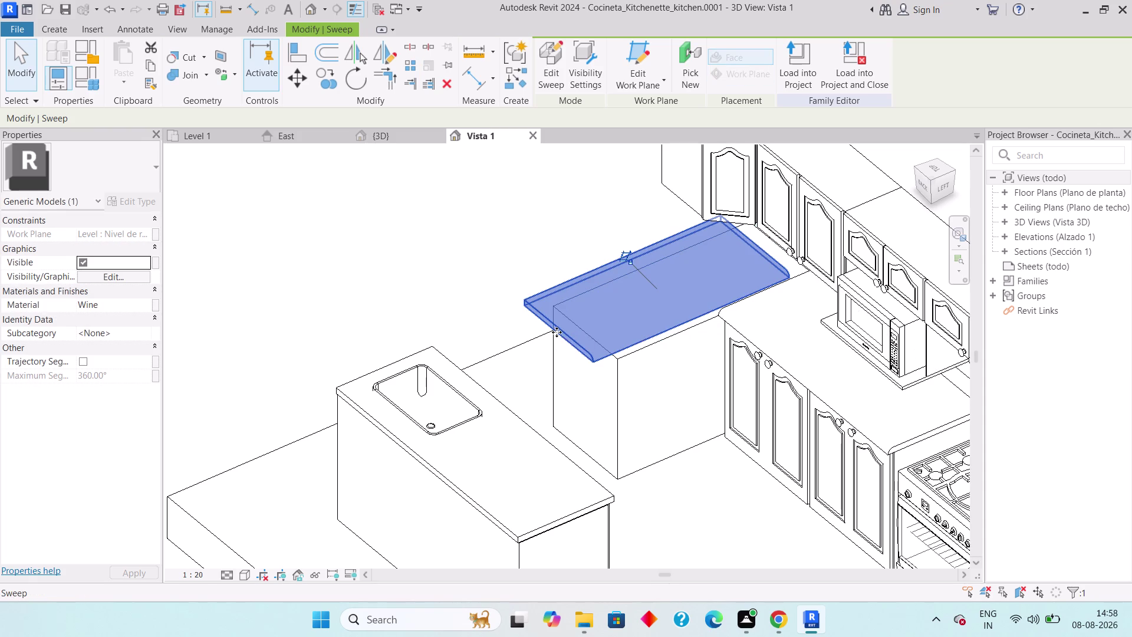
key(ctrl+z)
double_click(582, 318)
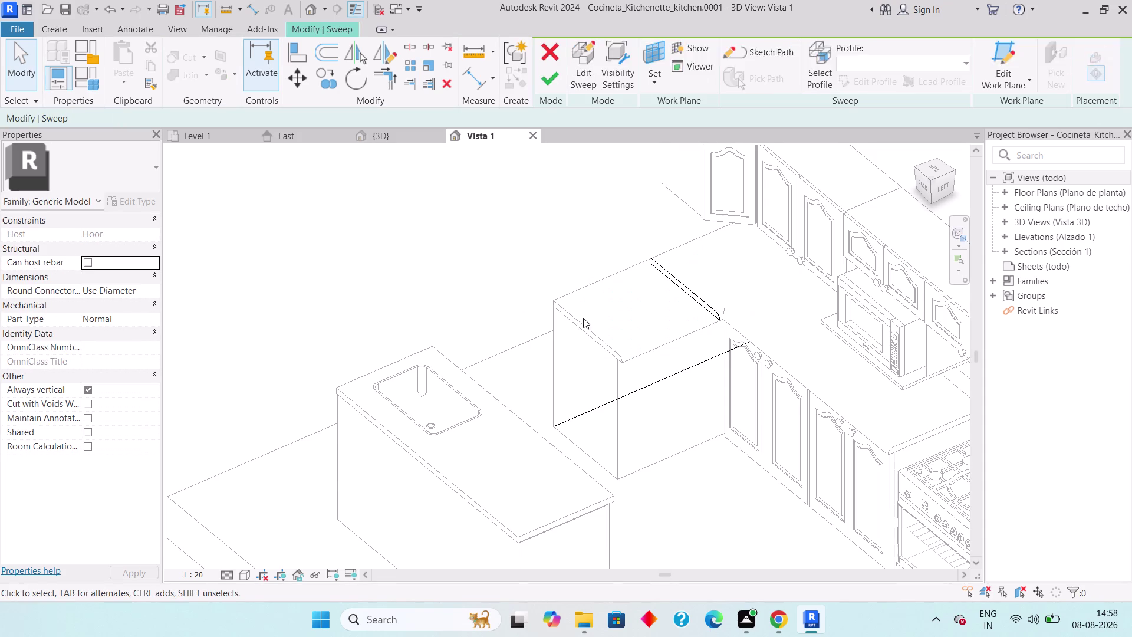
click(582, 324)
drag(583, 325, 634, 299)
drag(584, 330, 704, 292)
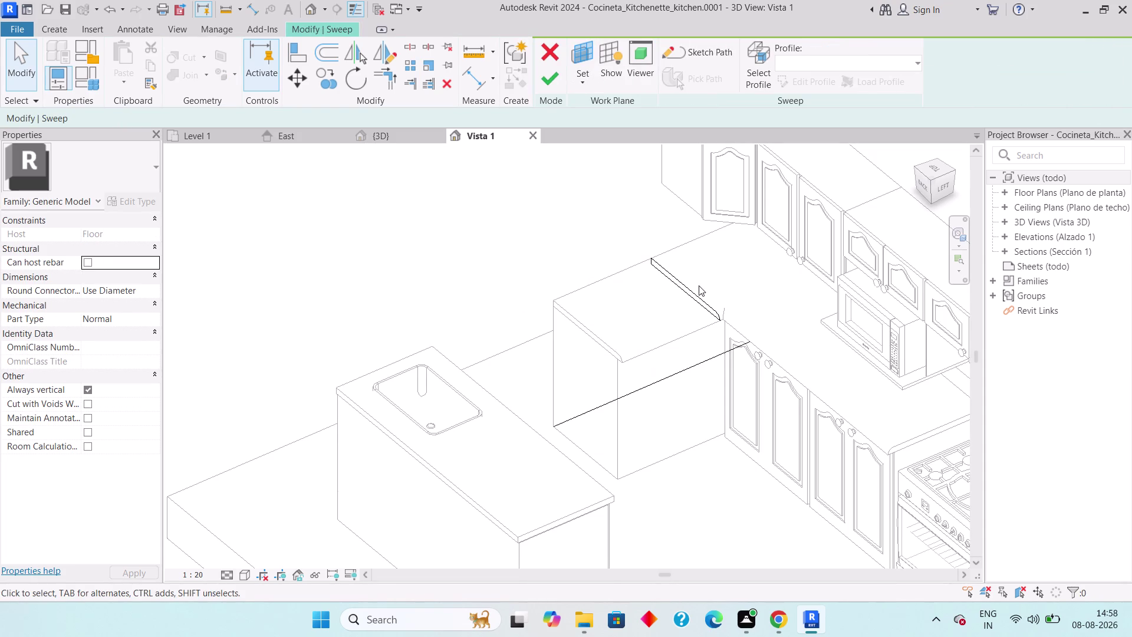
click(692, 291)
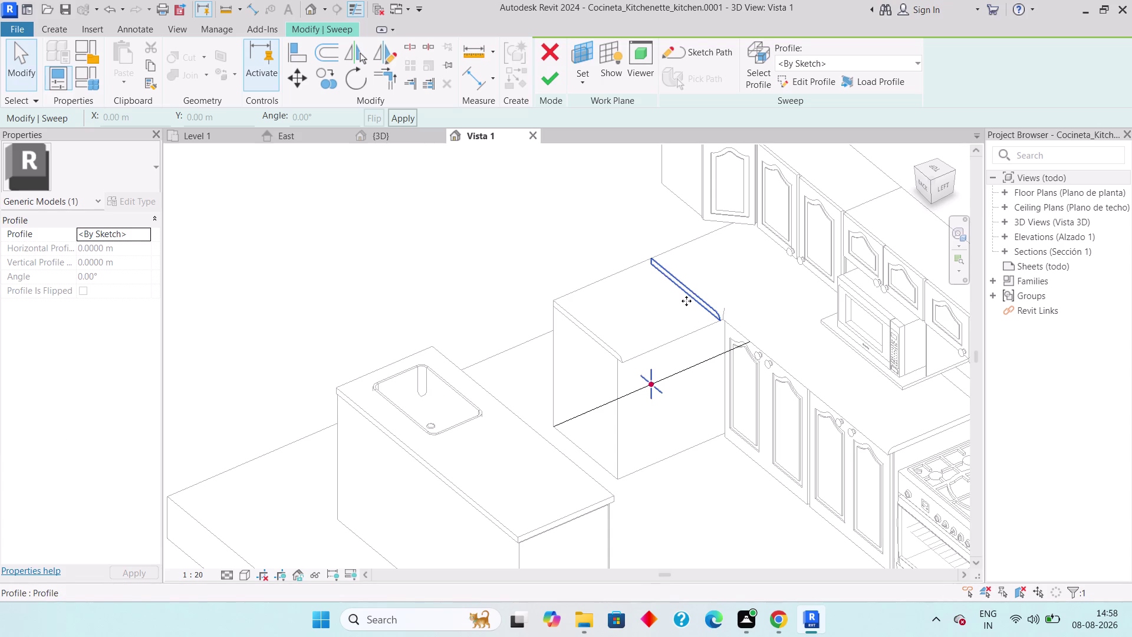
key(Escape)
key(Escape)
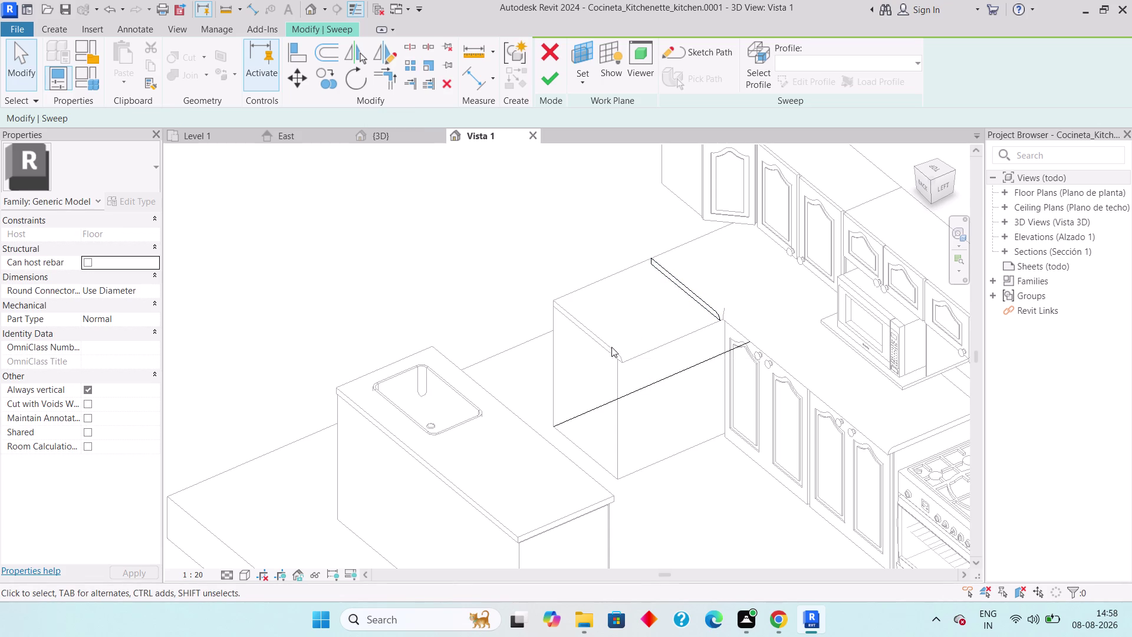
click(610, 348)
click(548, 55)
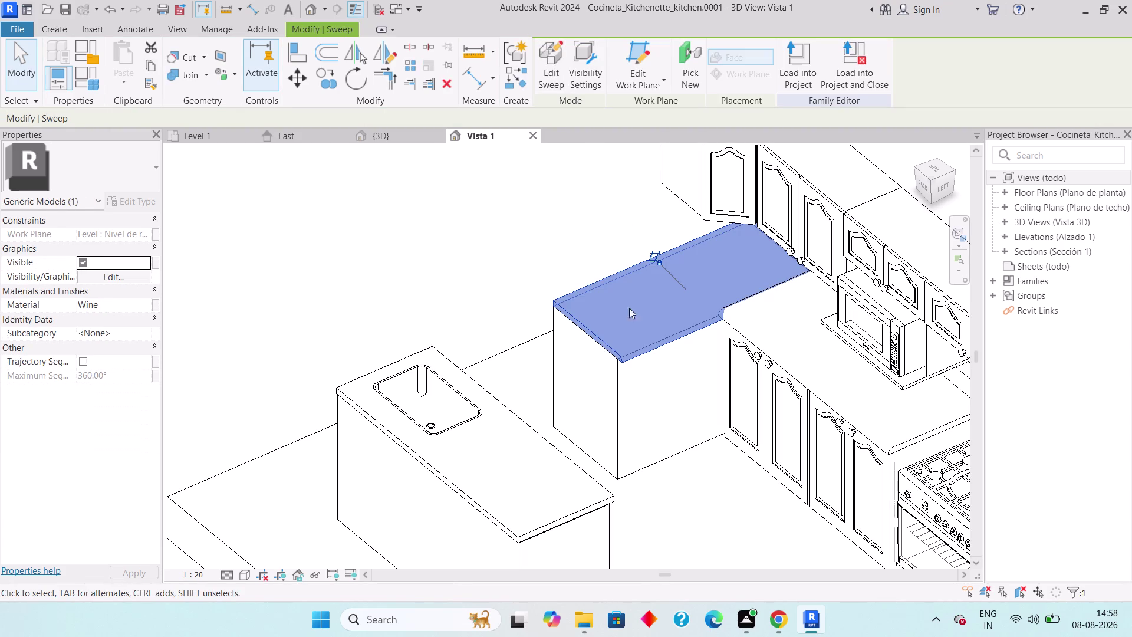
click(618, 403)
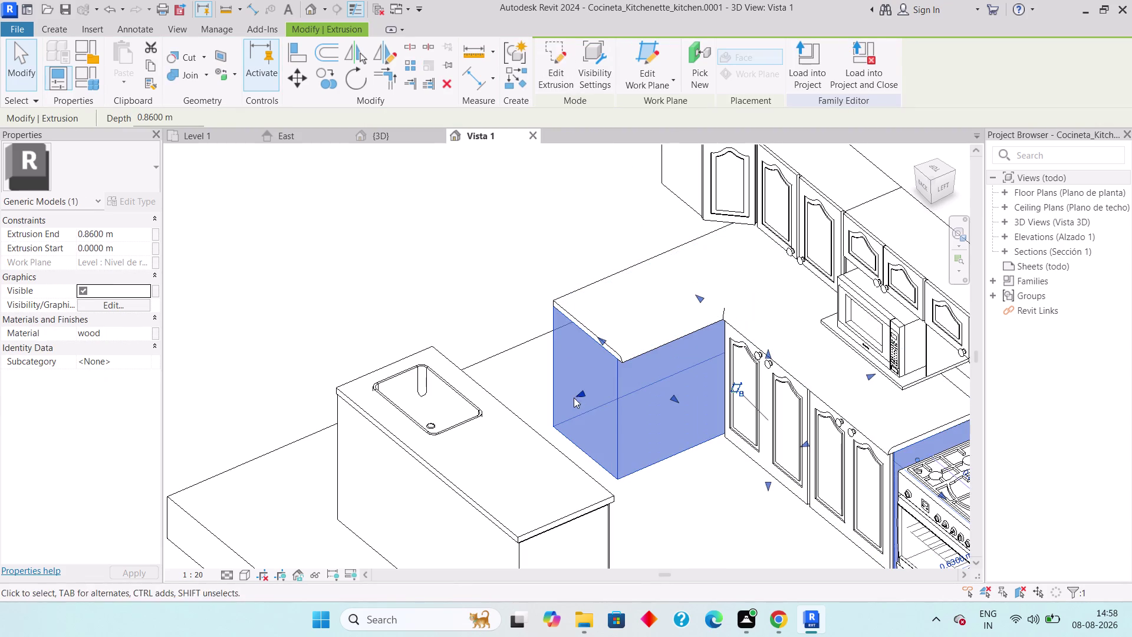
drag(576, 391, 676, 340)
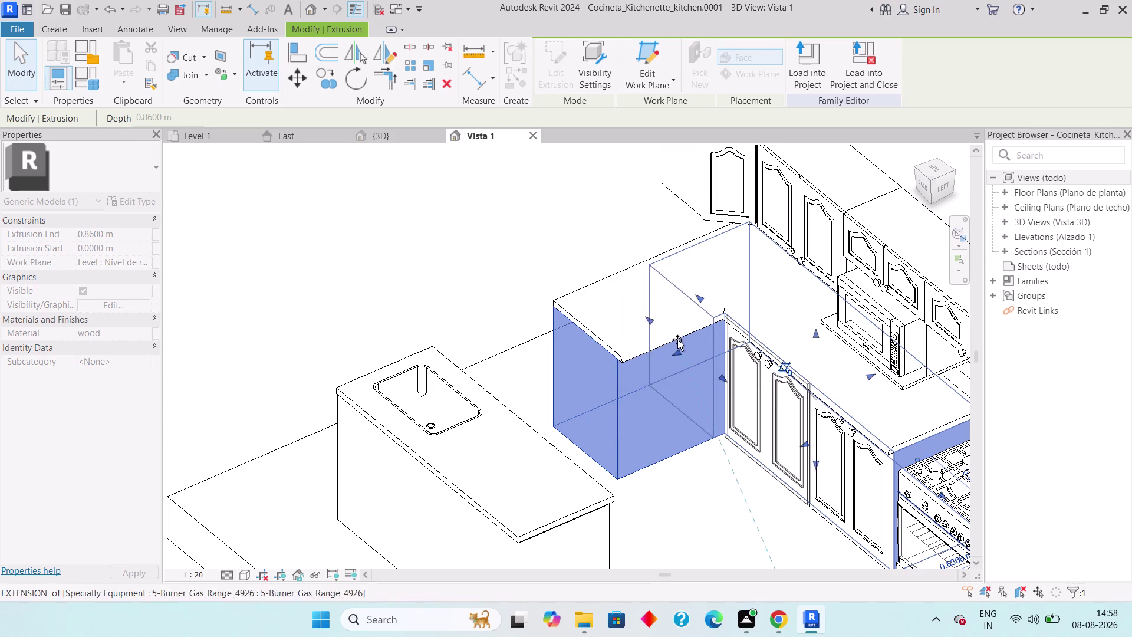
drag(676, 340, 678, 337)
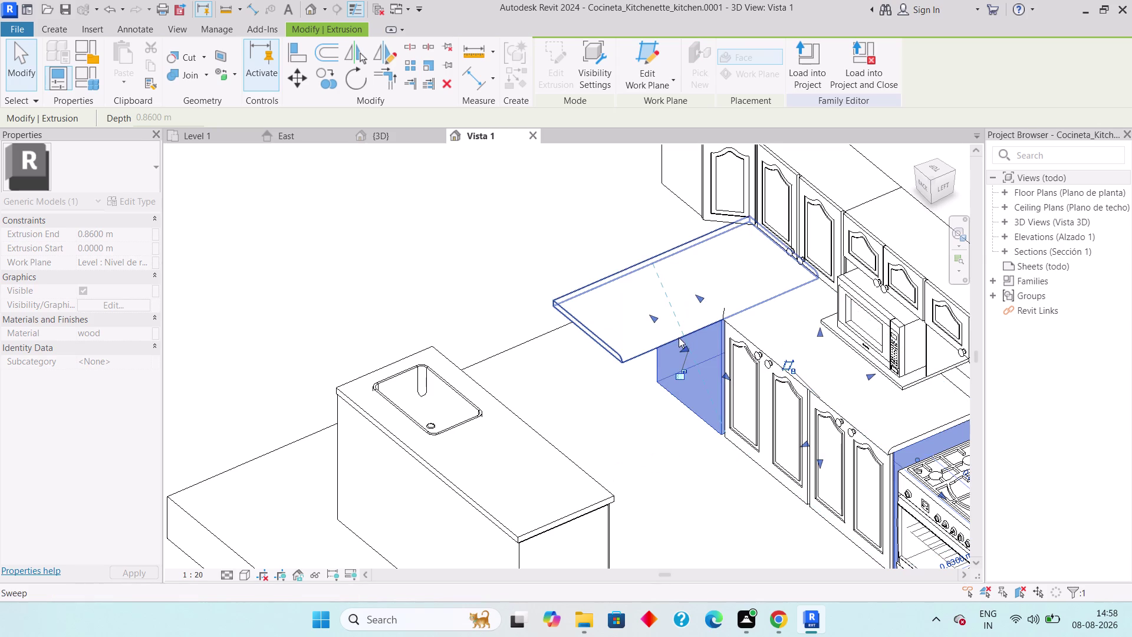
key(Escape)
click(636, 352)
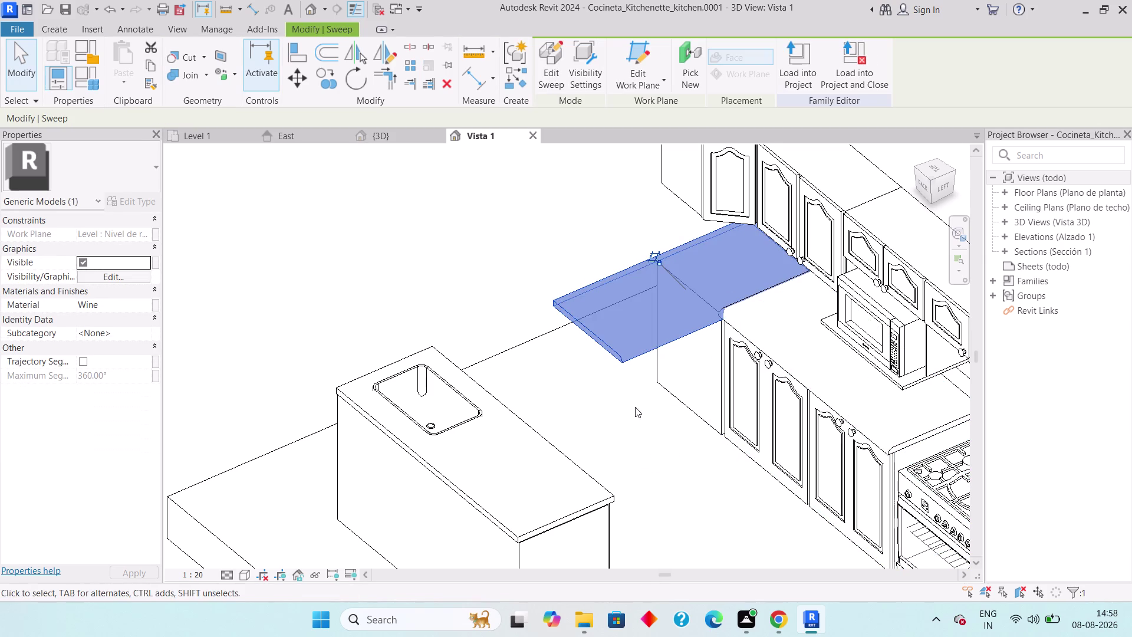
middle_drag(595, 421, 571, 333)
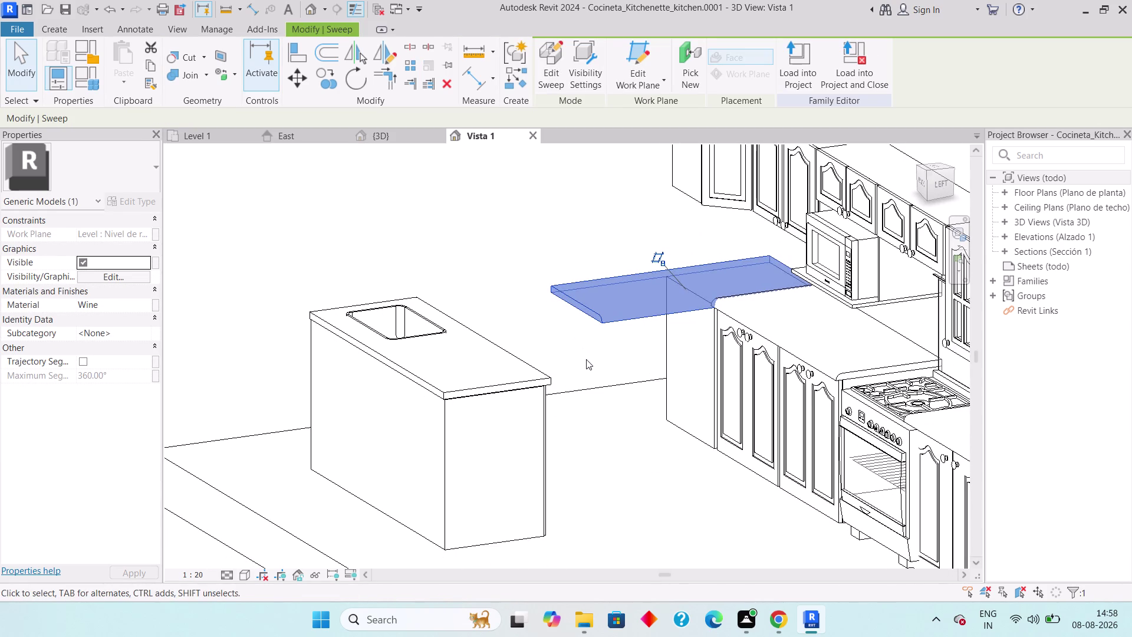
key(Delete)
scroll(down, 3)
middle_drag(563, 331, 716, 427)
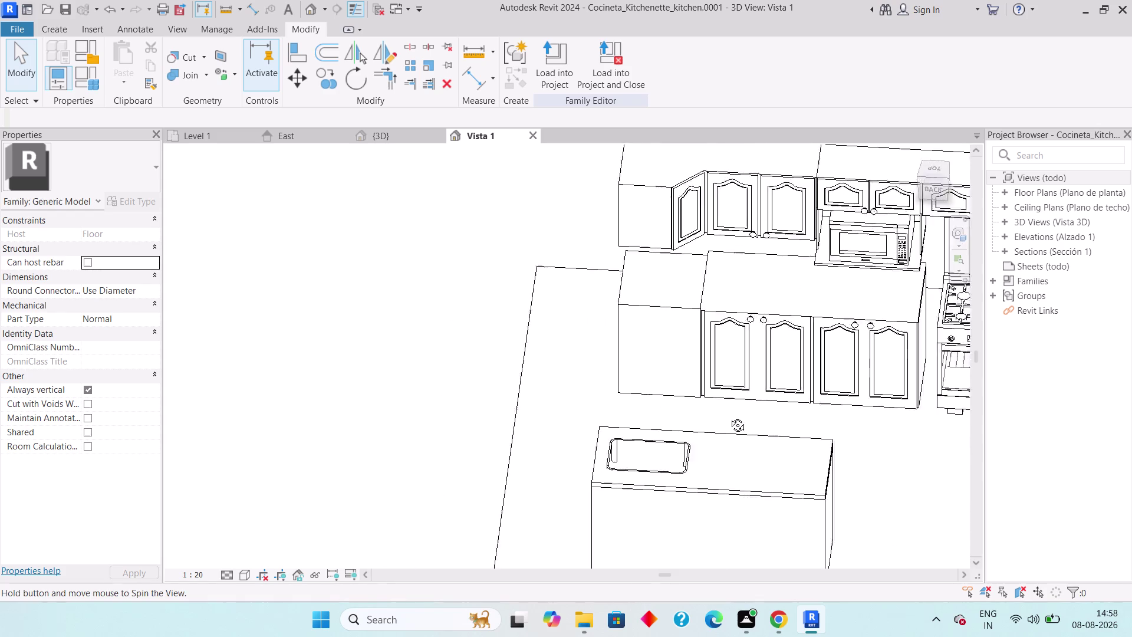
Select the straight countertop sweep while framing the cabinet run.
middle_drag(716, 427, 751, 397)
click(695, 287)
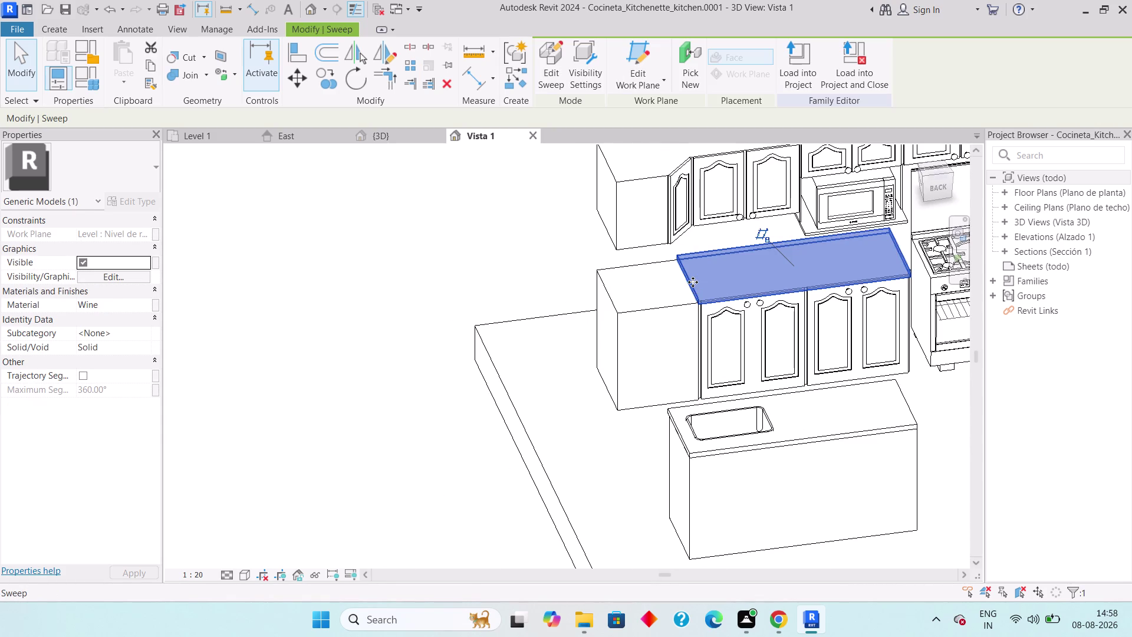
scroll(up, 3)
drag(683, 278, 674, 279)
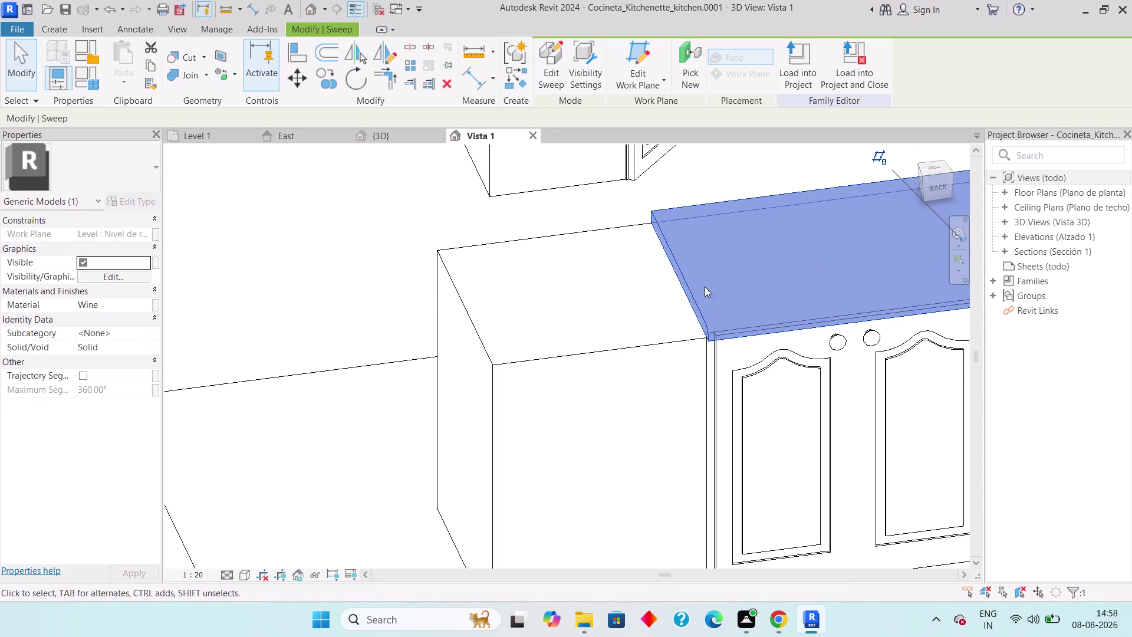
middle_drag(686, 319, 557, 341)
scroll(down, 3)
key(Escape)
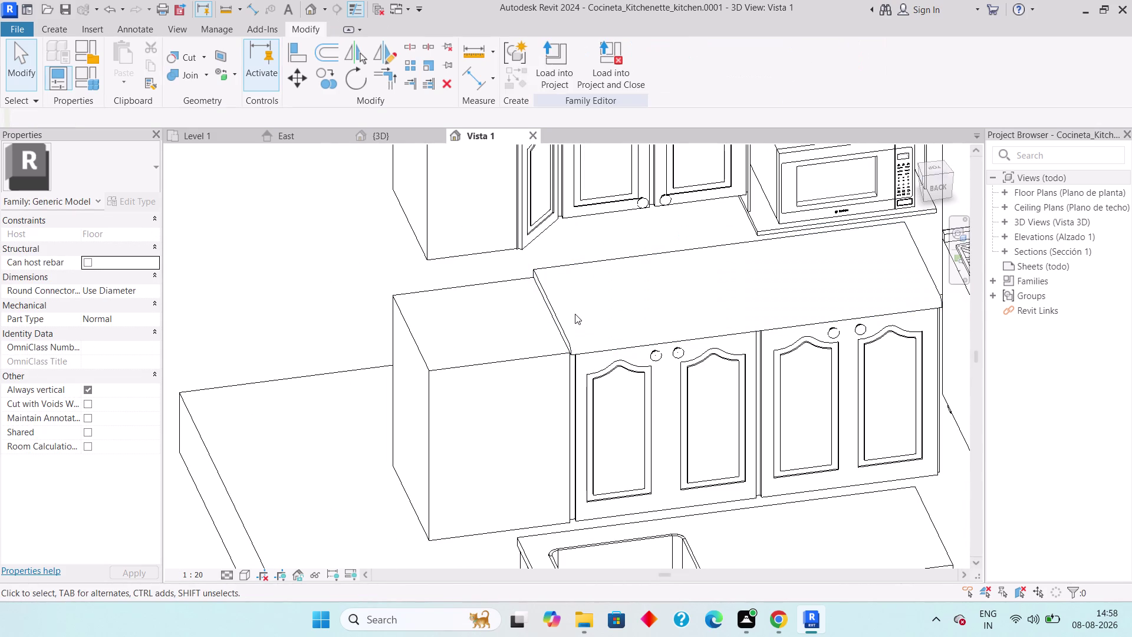
Edit the countertop sweep, dragging its path left past the left cabinet, and finish.
double_click(562, 320)
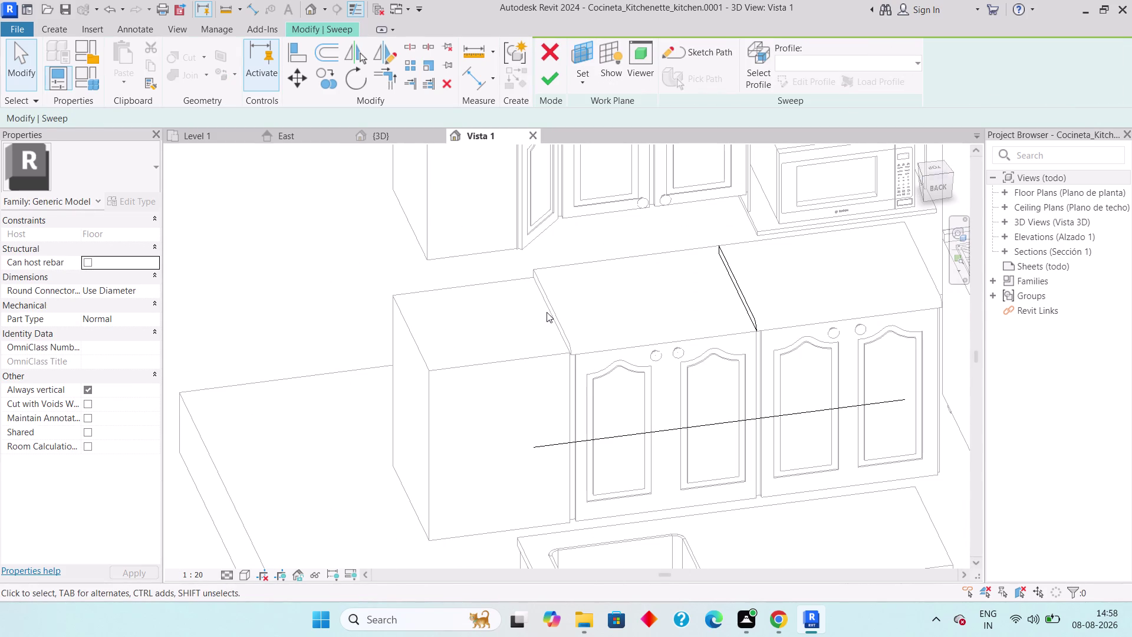
click(551, 308)
click(752, 307)
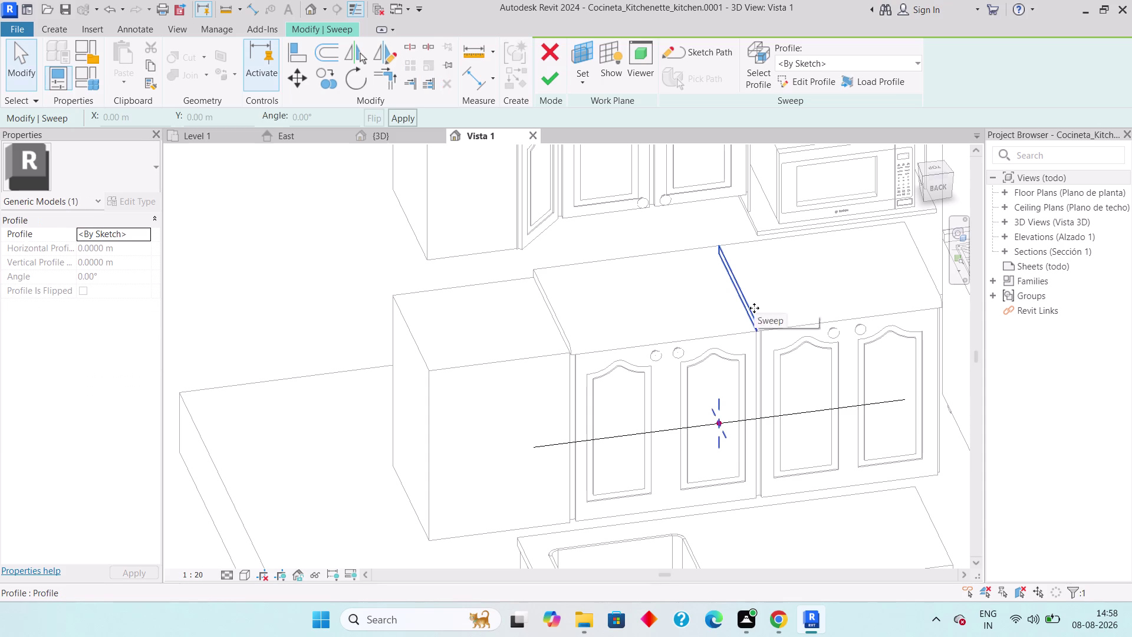
click(610, 436)
drag(533, 446, 528, 446)
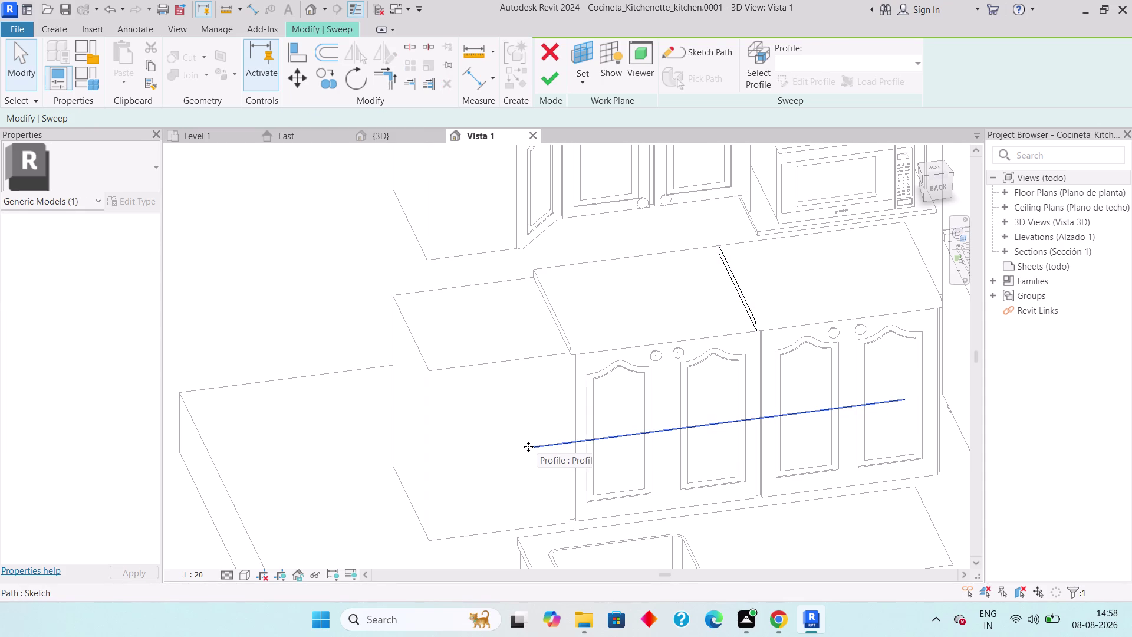
drag(528, 446, 428, 452)
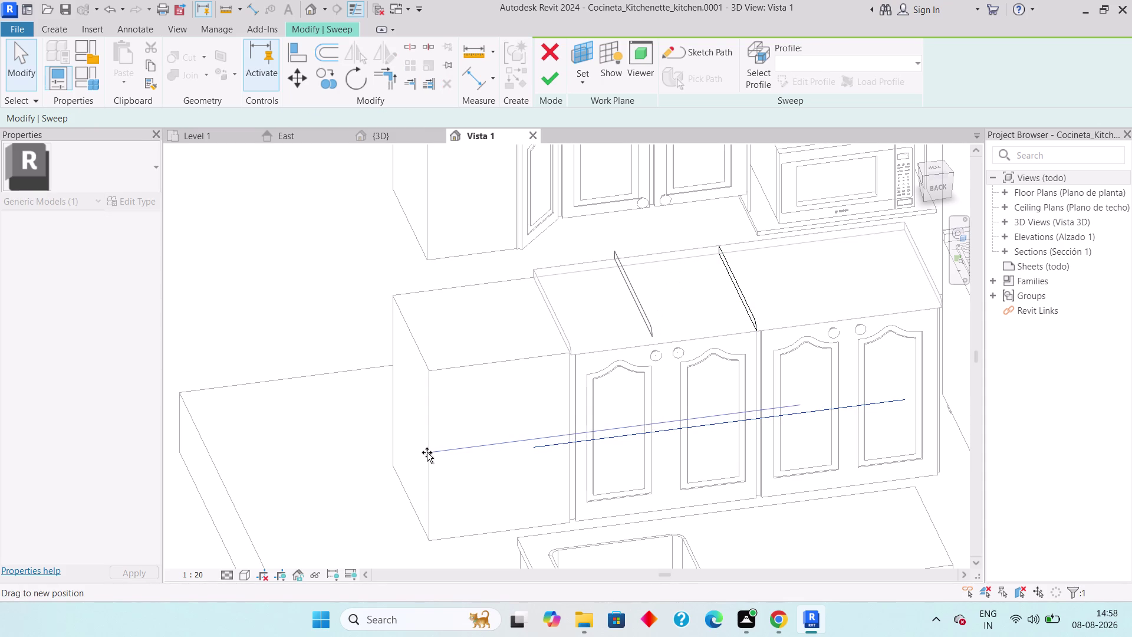
drag(428, 452, 433, 454)
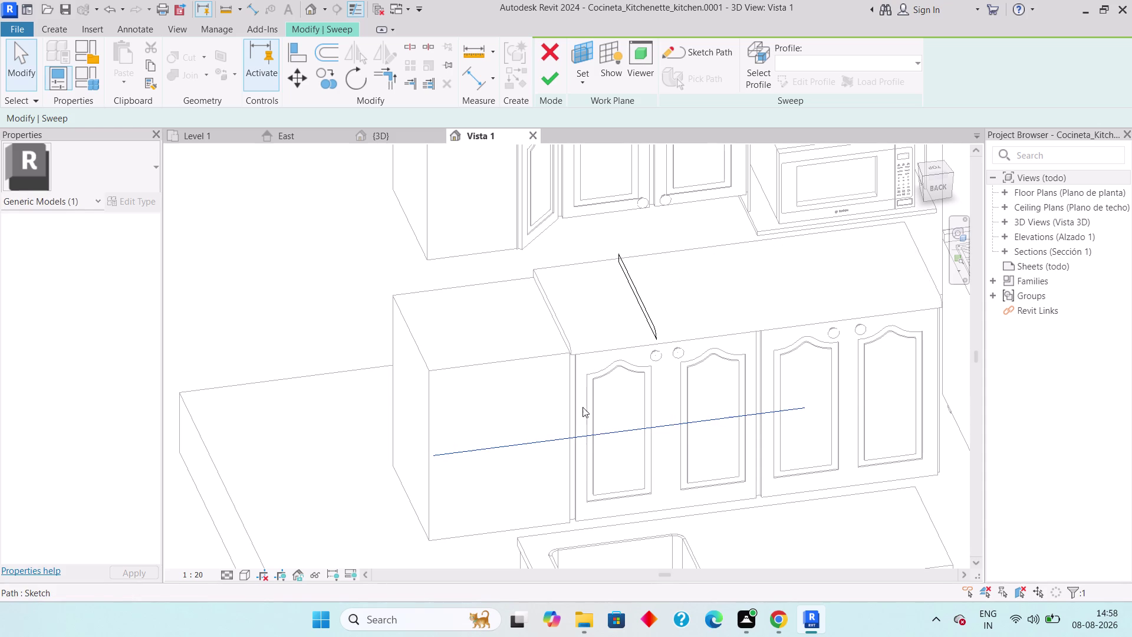
drag(433, 457, 380, 458)
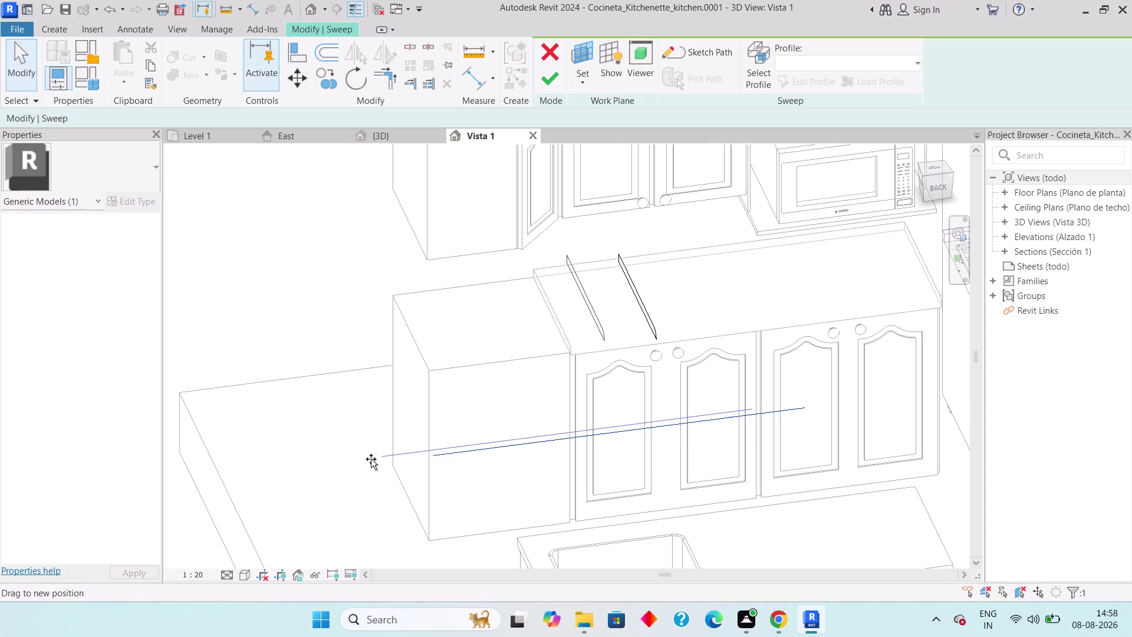
drag(380, 458, 215, 489)
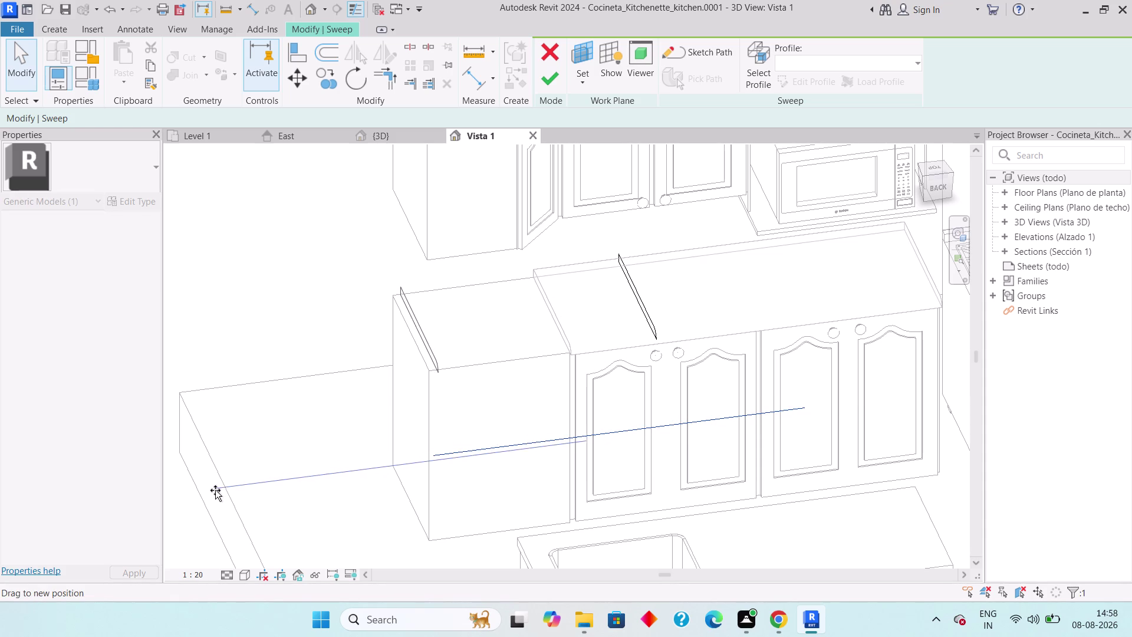
drag(215, 490, 207, 490)
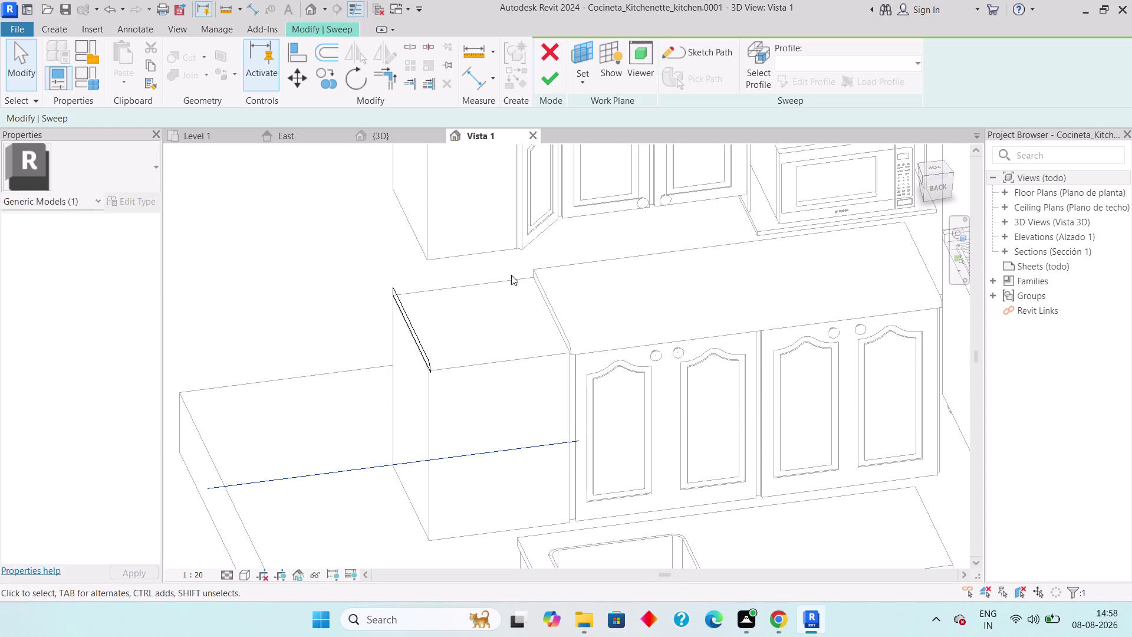
click(554, 86)
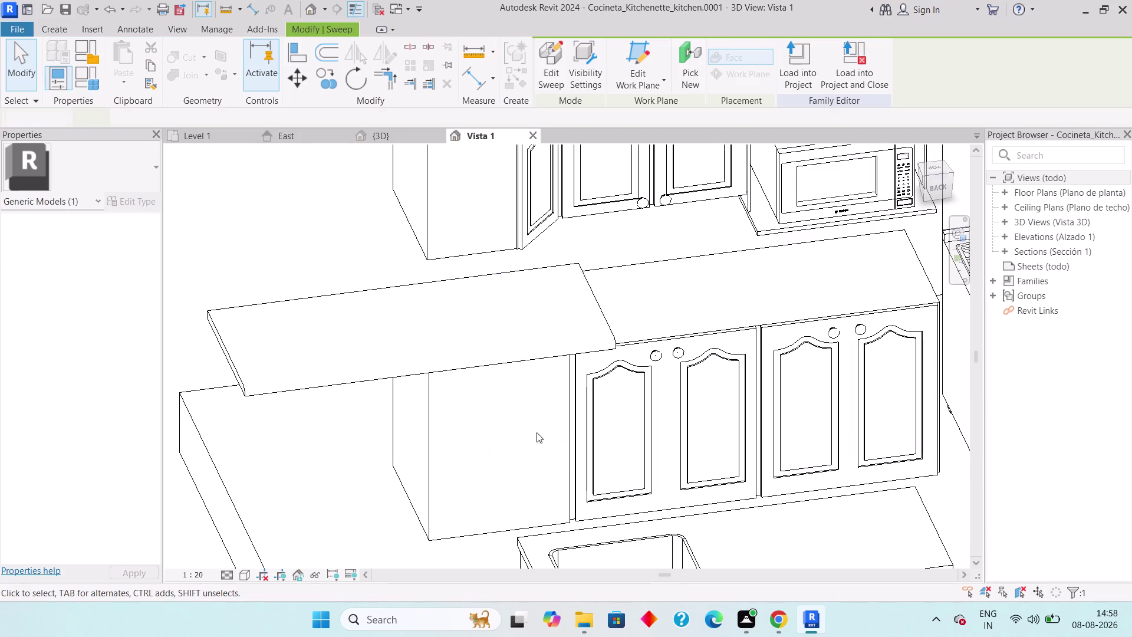
Reopen the sweep and stretch its path back right under the right cabinets.
key(Escape)
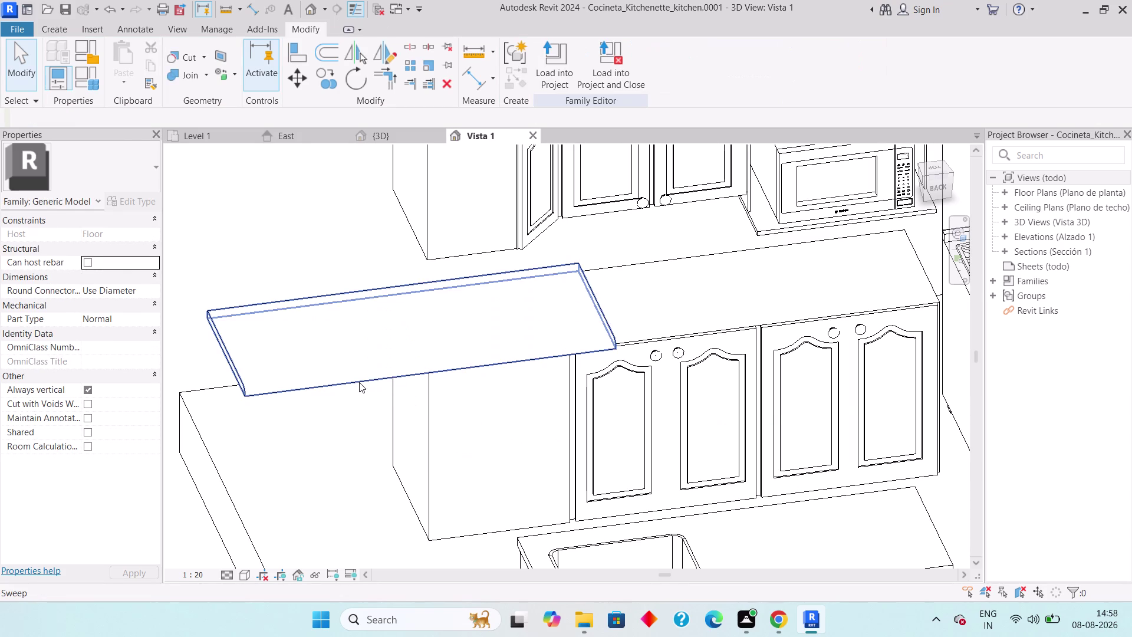
click(359, 382)
key(Escape)
double_click(398, 376)
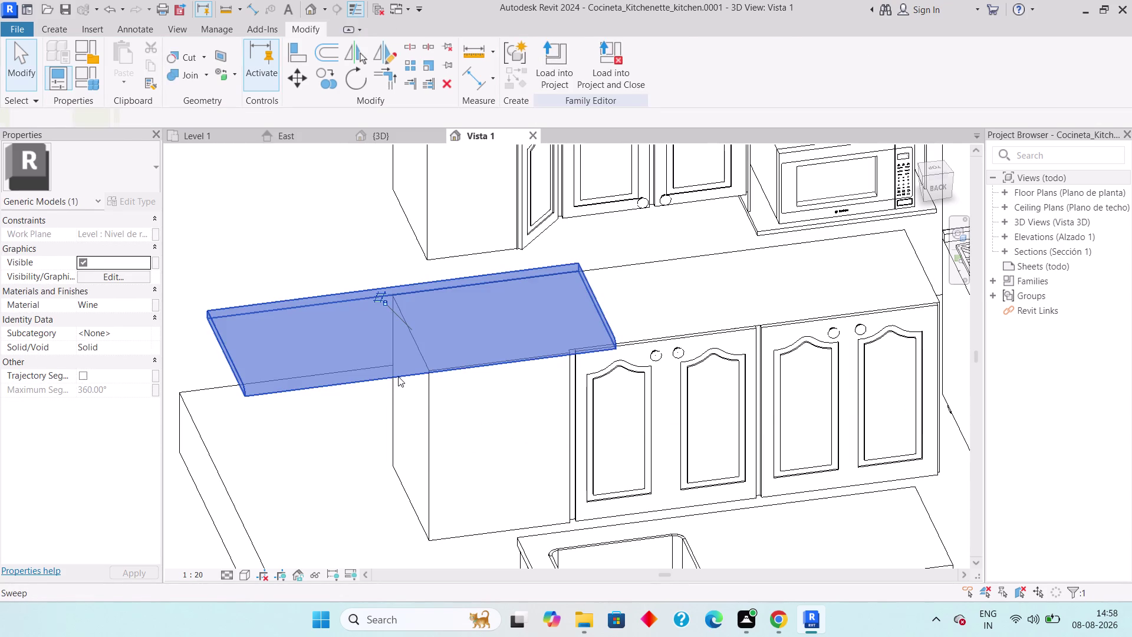
click(346, 474)
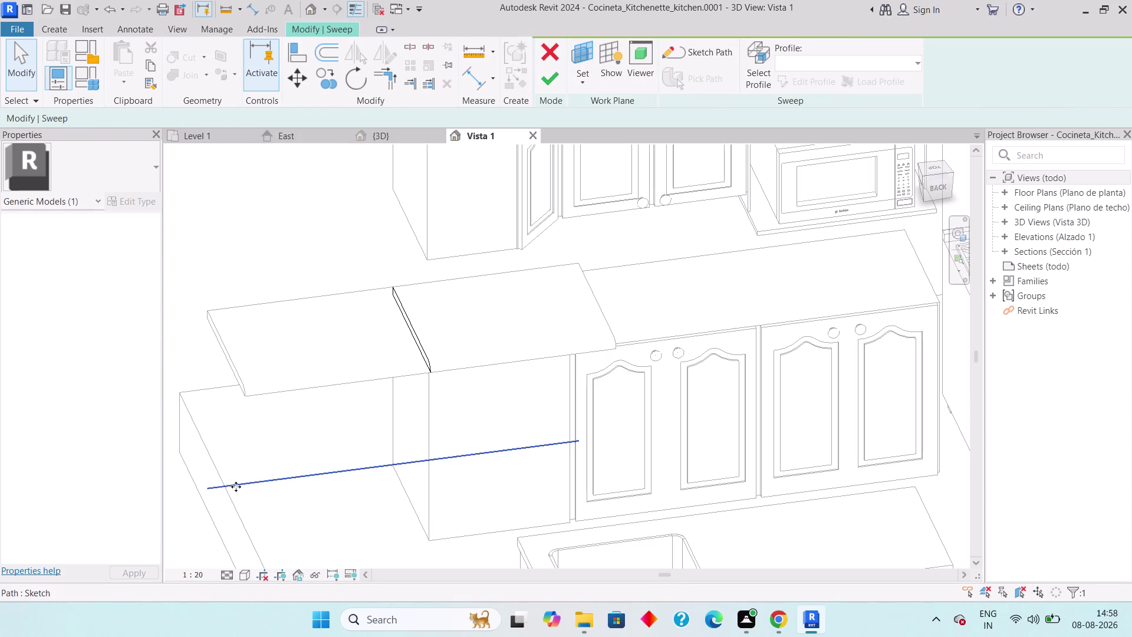
drag(208, 490, 415, 462)
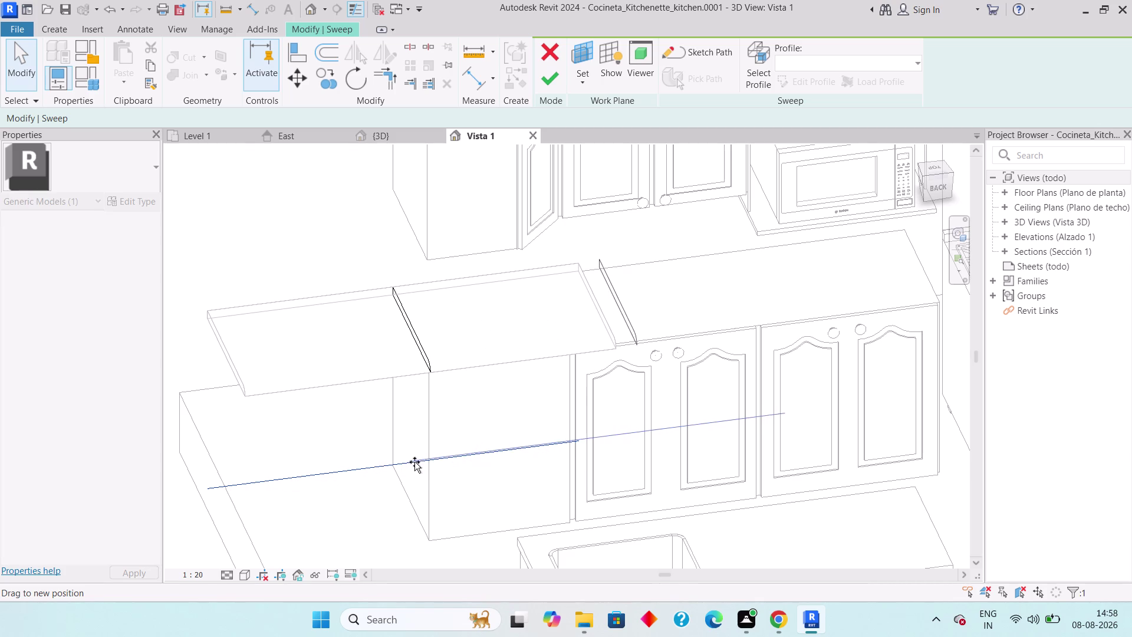
drag(414, 461, 430, 461)
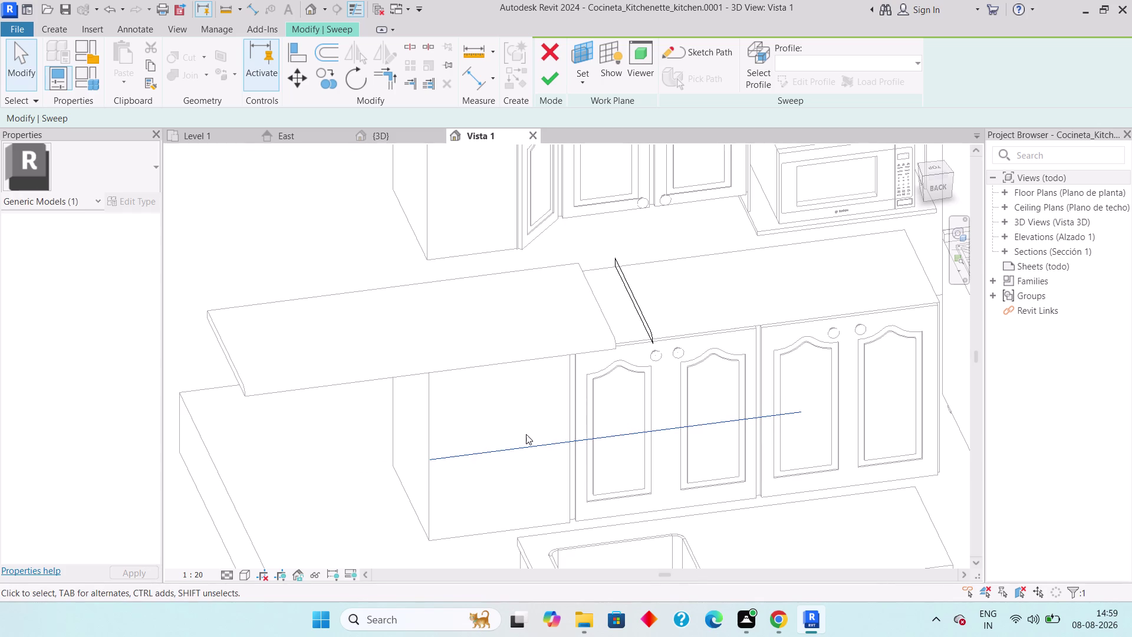
drag(428, 462, 471, 454)
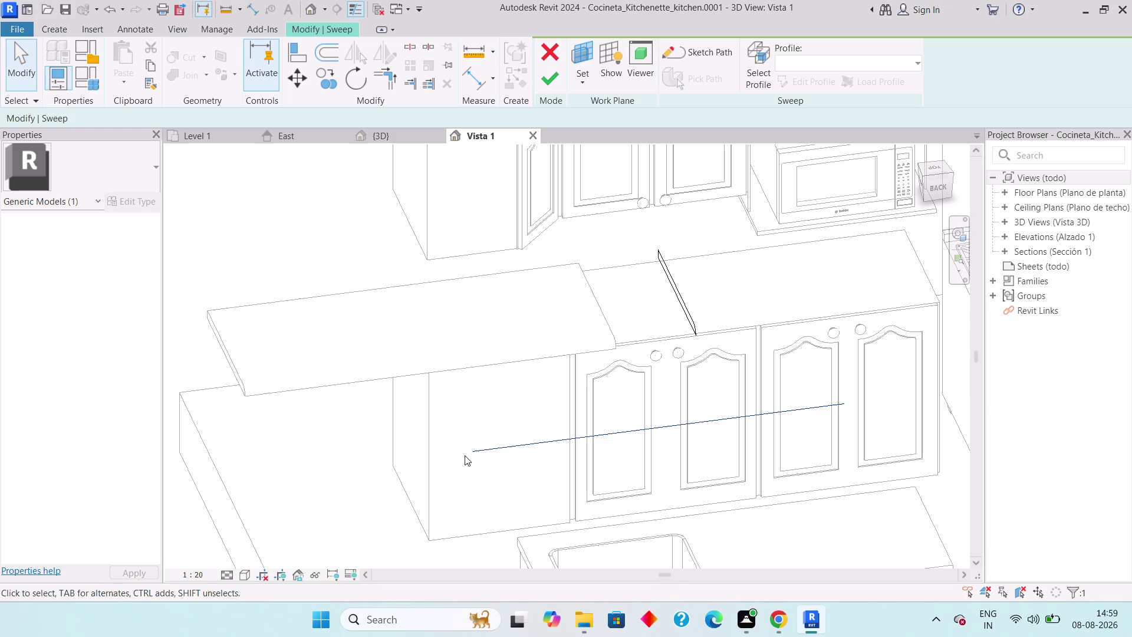
drag(471, 450, 557, 443)
Undo the rightward path changes to return to the earlier countertop.
middle_drag(615, 438, 455, 440)
scroll(down, 3)
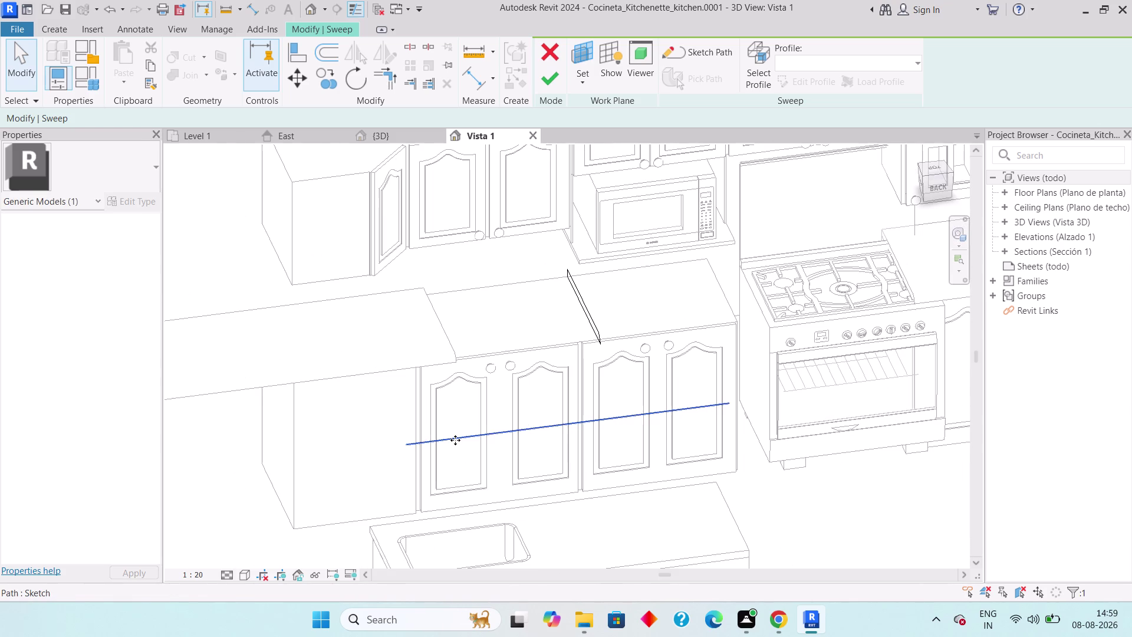
key(ctrl+z)
key(ctrl+z)
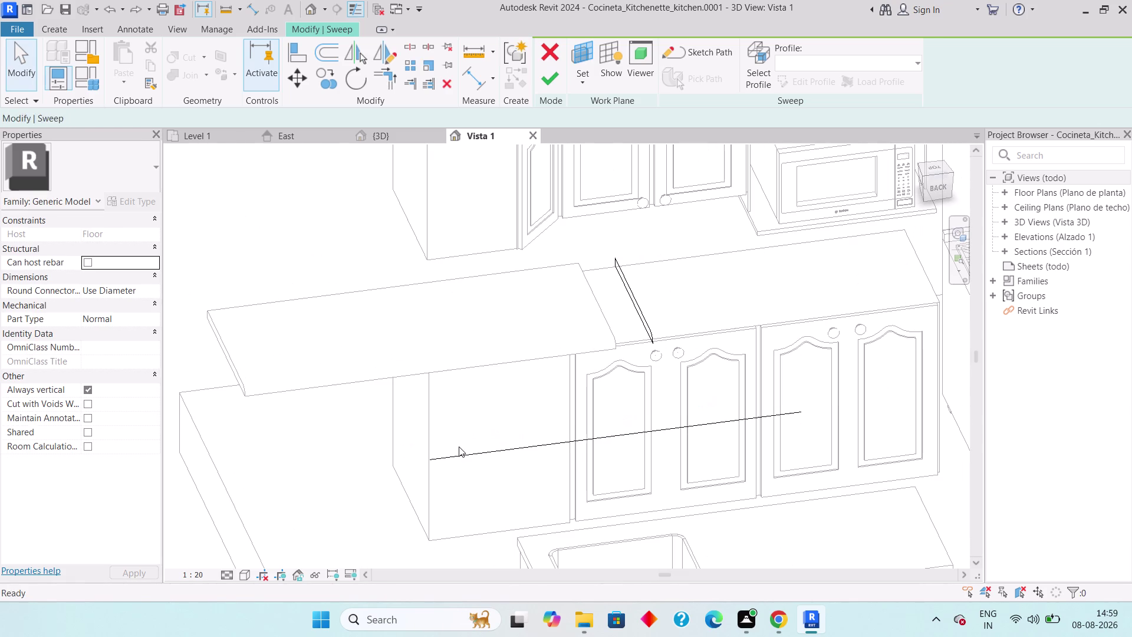
key(ctrl+z)
key(ctrl+z)
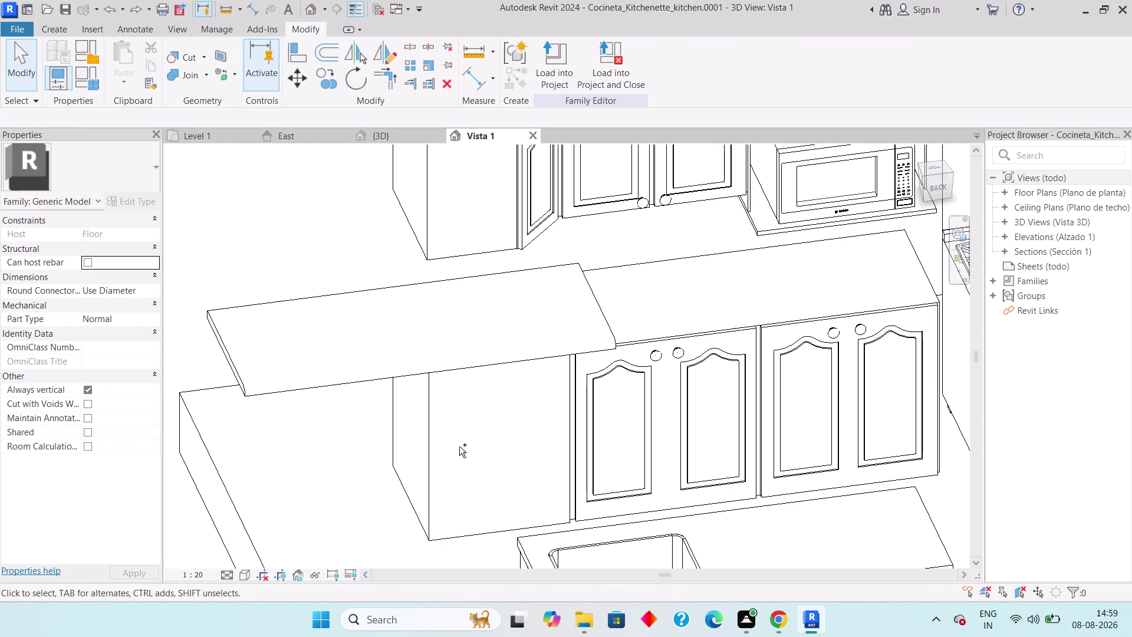
key(ctrl+z)
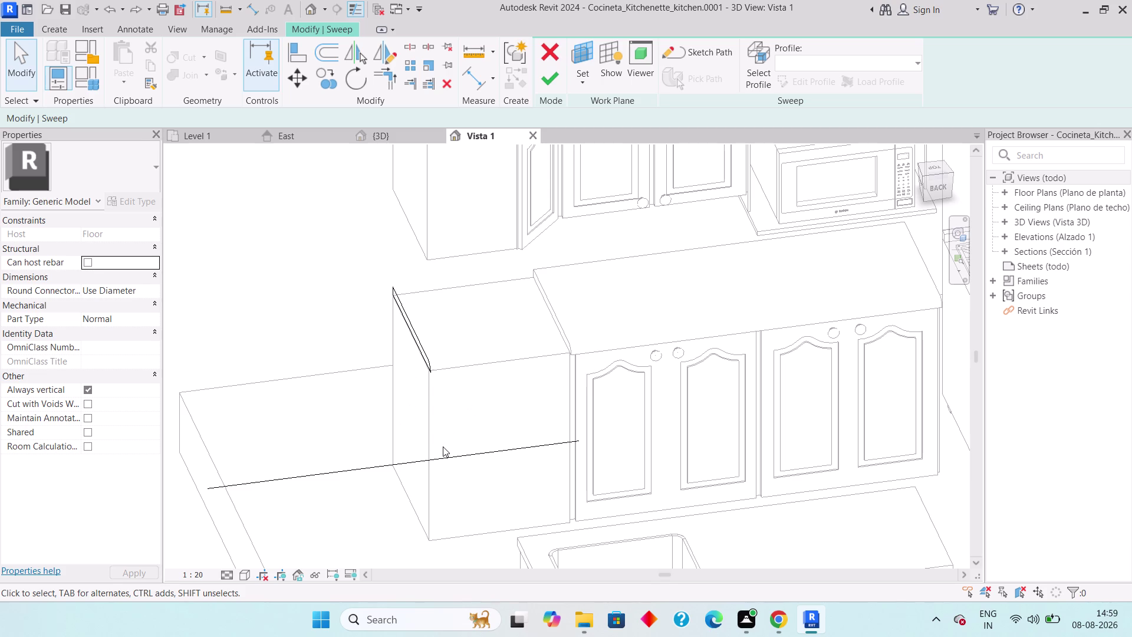
key(ctrl+z)
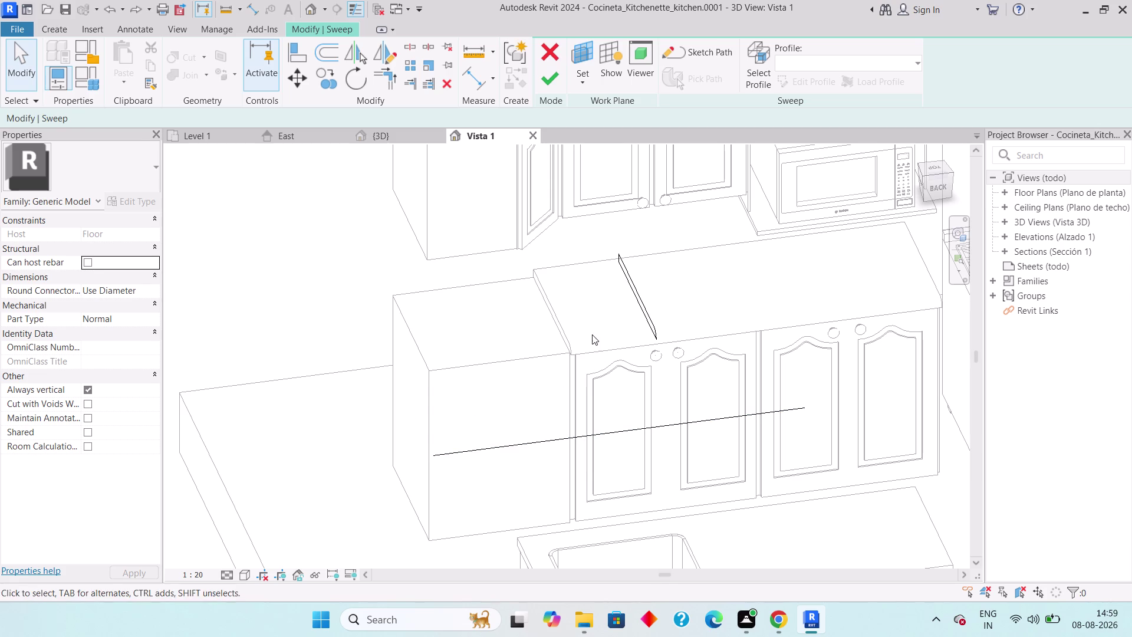
click(653, 330)
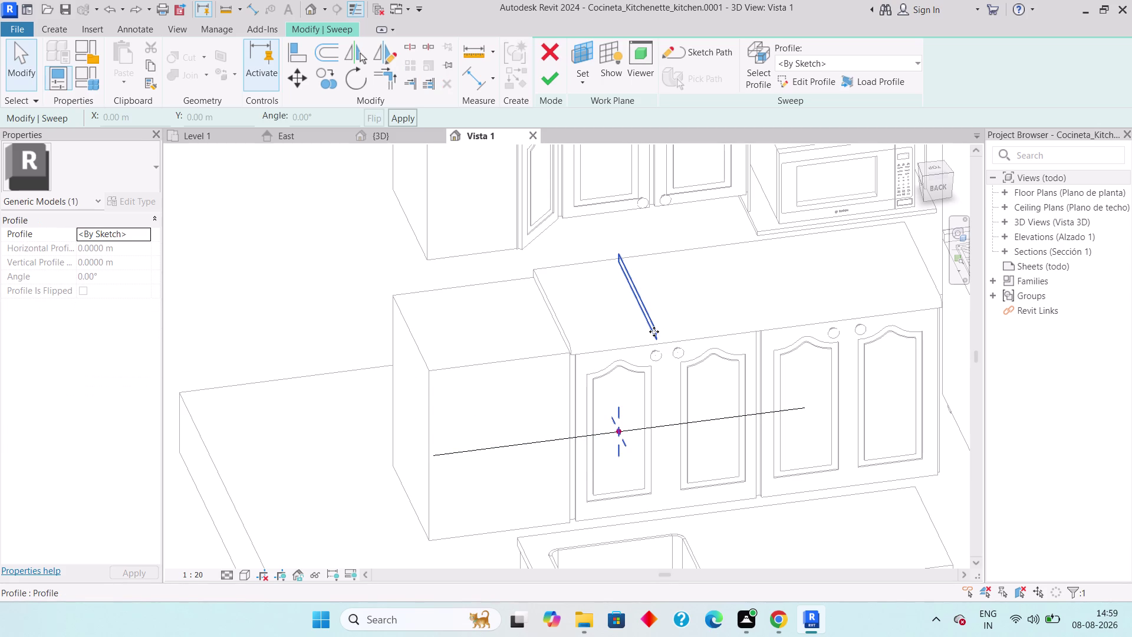
key(Escape)
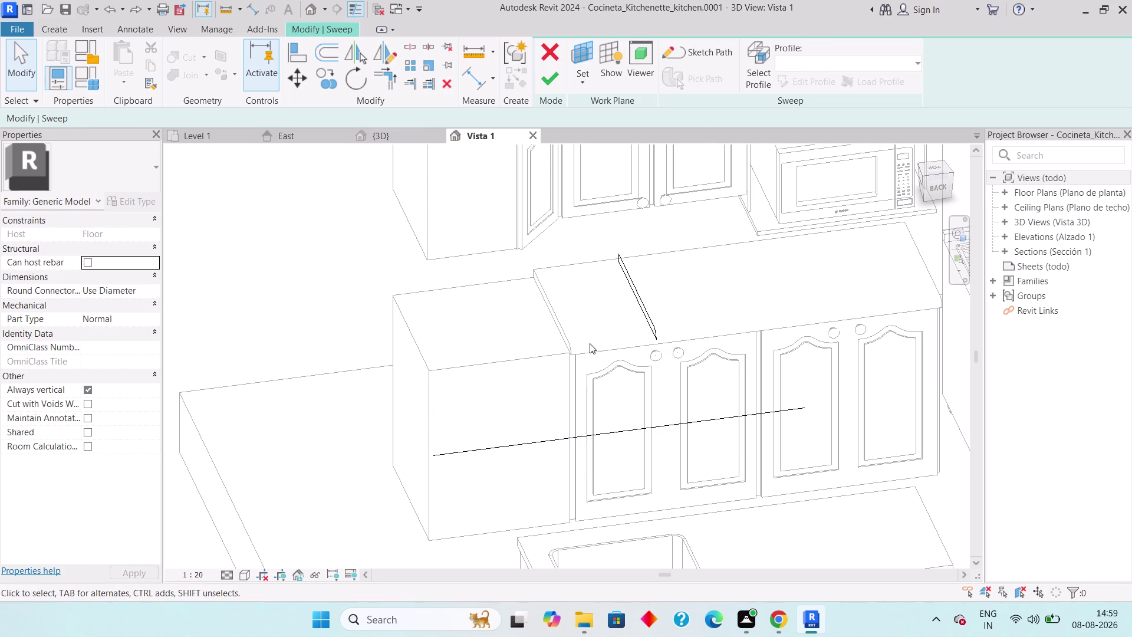
Move the sweep path line past the left end cabinet and complete the sweep.
click(568, 347)
click(568, 334)
click(561, 440)
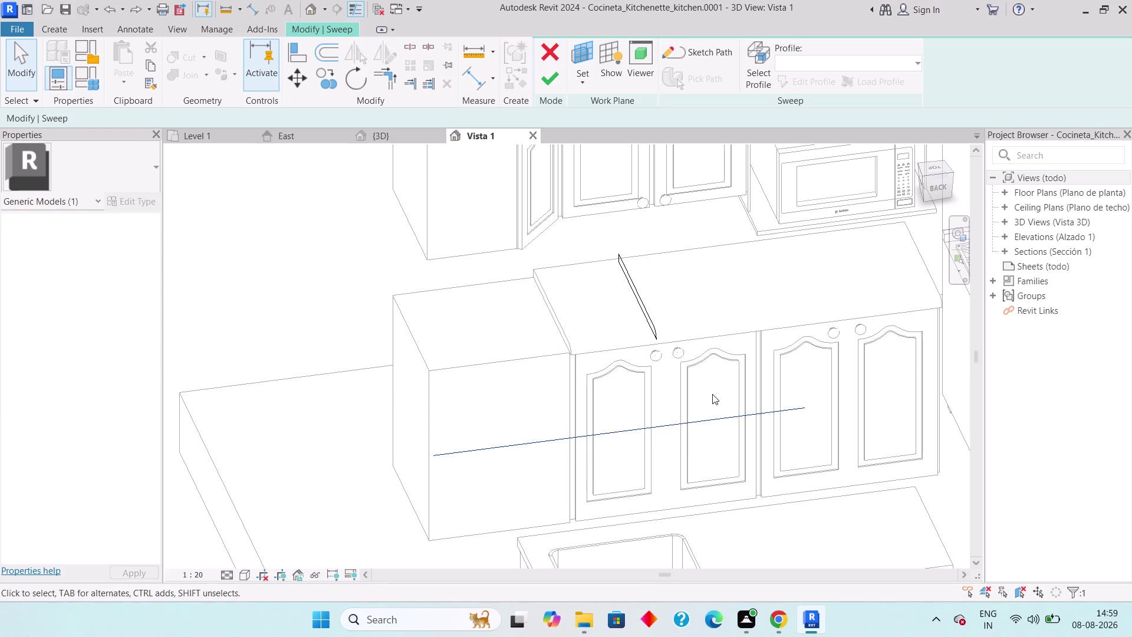
drag(430, 456, 390, 458)
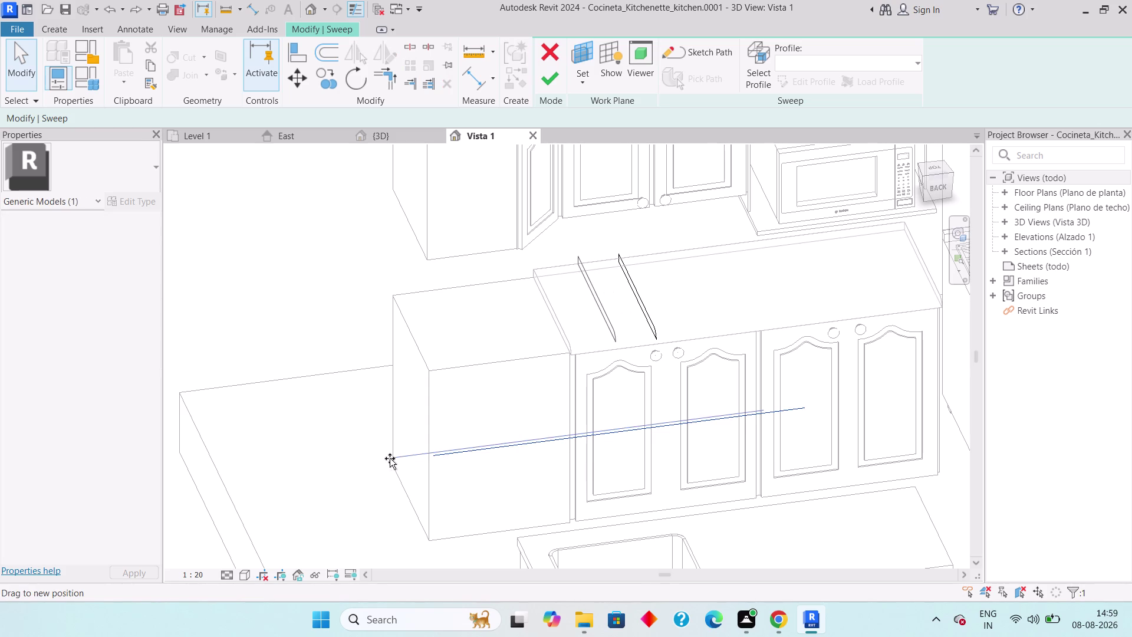
drag(390, 458, 201, 480)
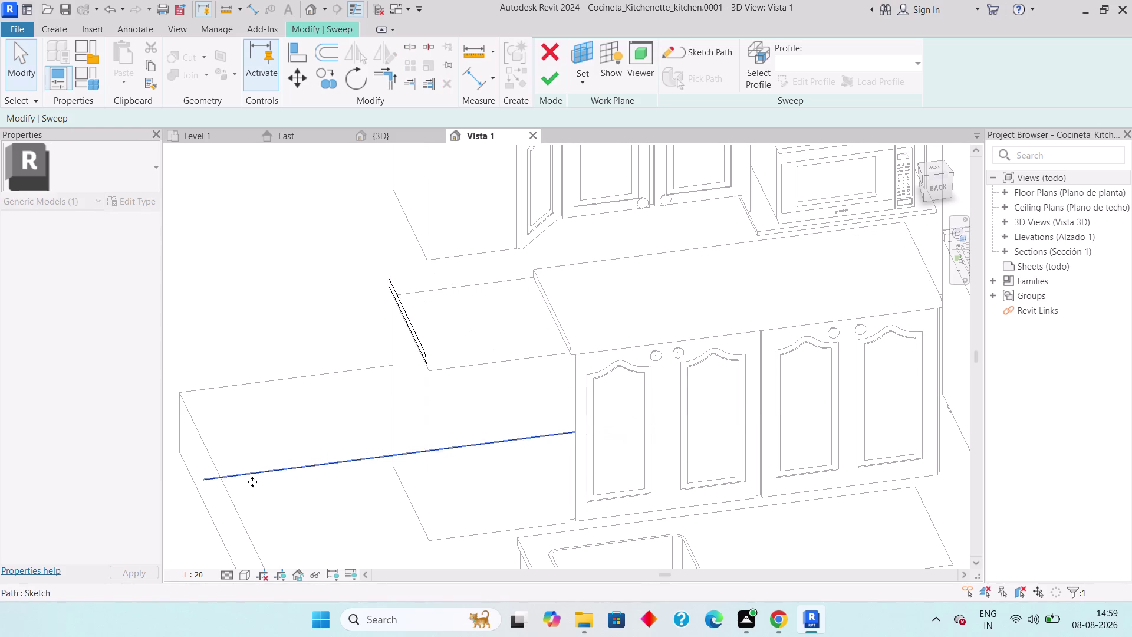
click(560, 80)
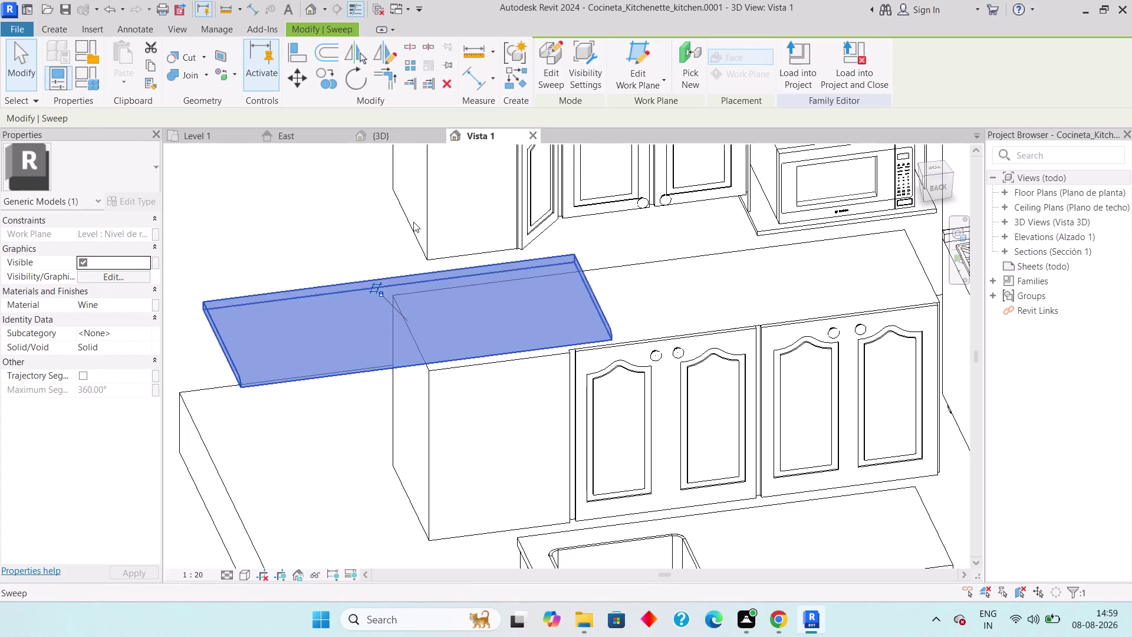
Undo back into Edit Sweep, reverting the earlier path move, and select the sweep path line.
key(Escape)
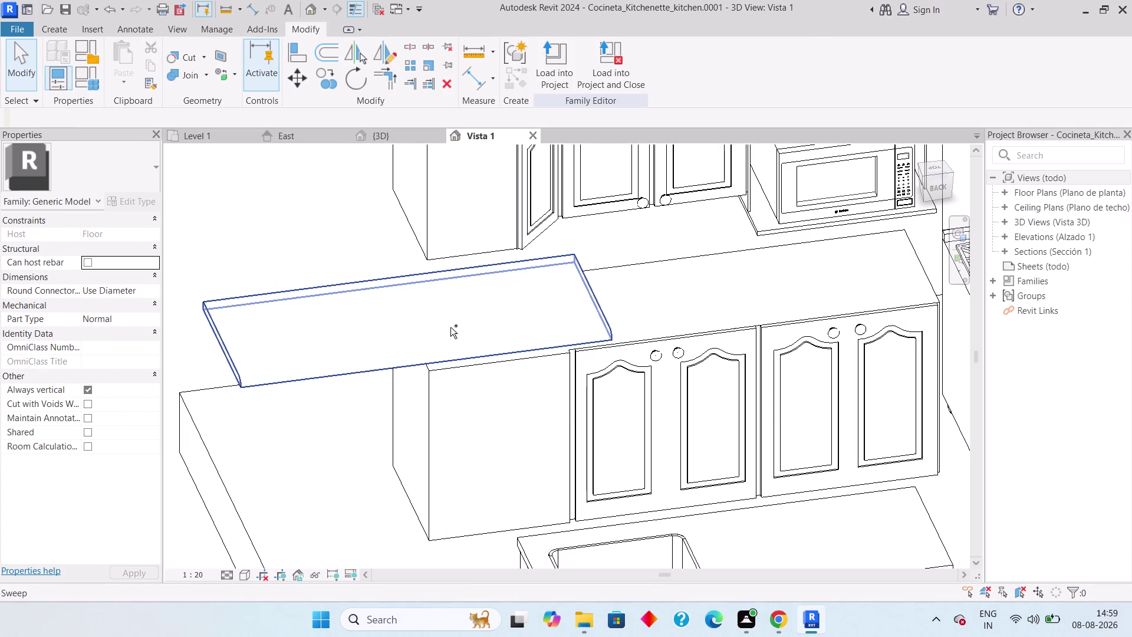
key(ctrl+z)
key(ctrl+z)
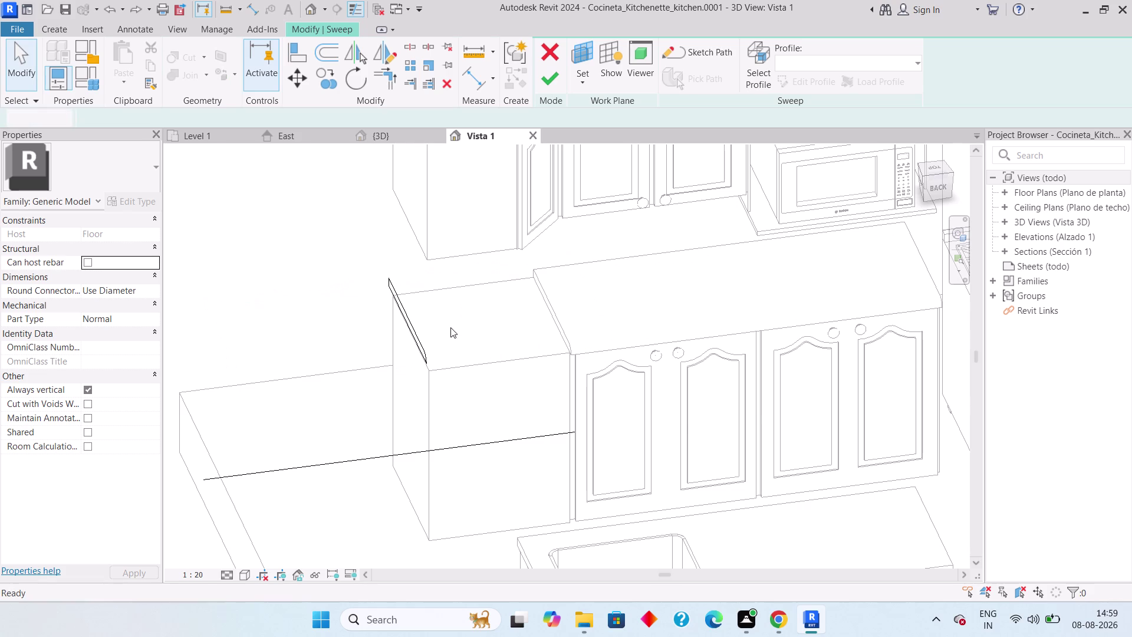
key(ctrl+z)
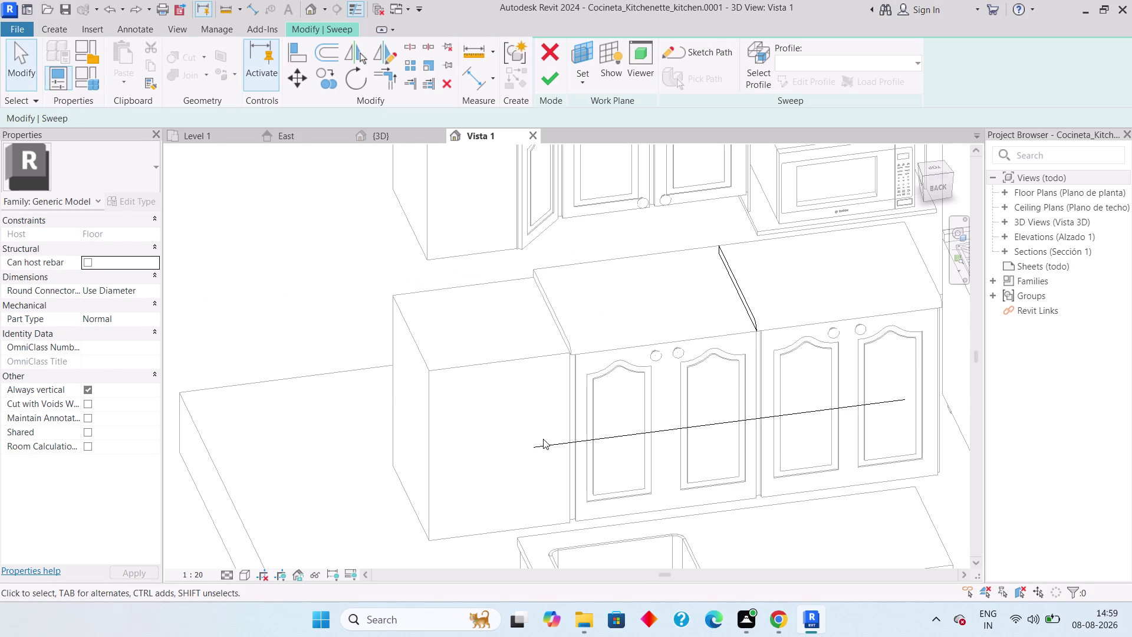
key(Escape)
click(558, 344)
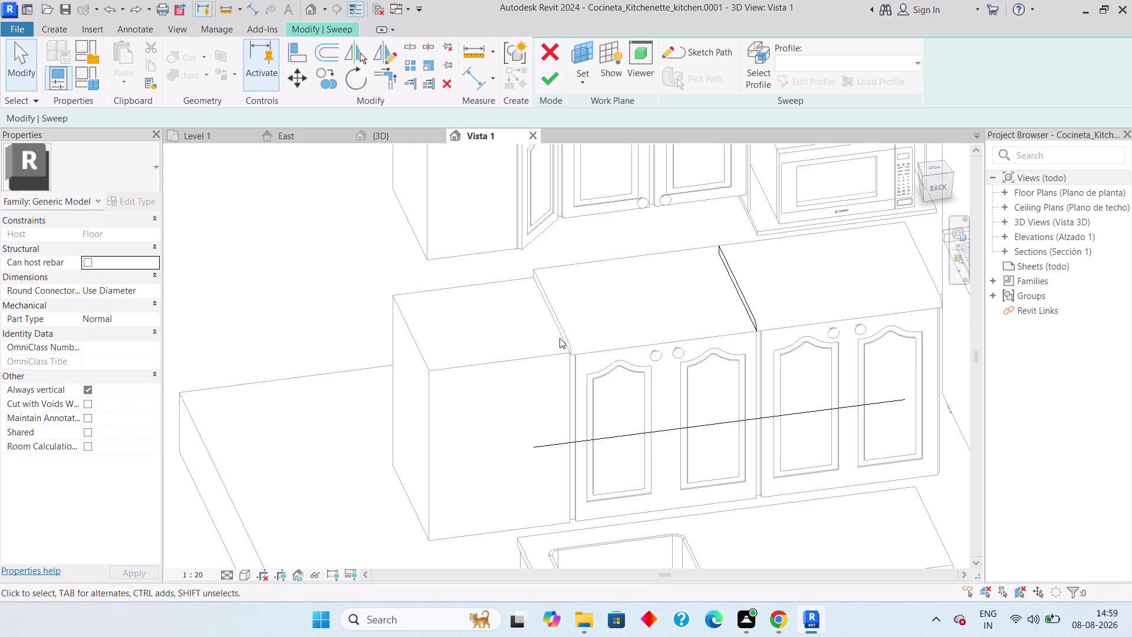
click(562, 332)
key(Escape)
click(751, 309)
key(Escape)
click(745, 308)
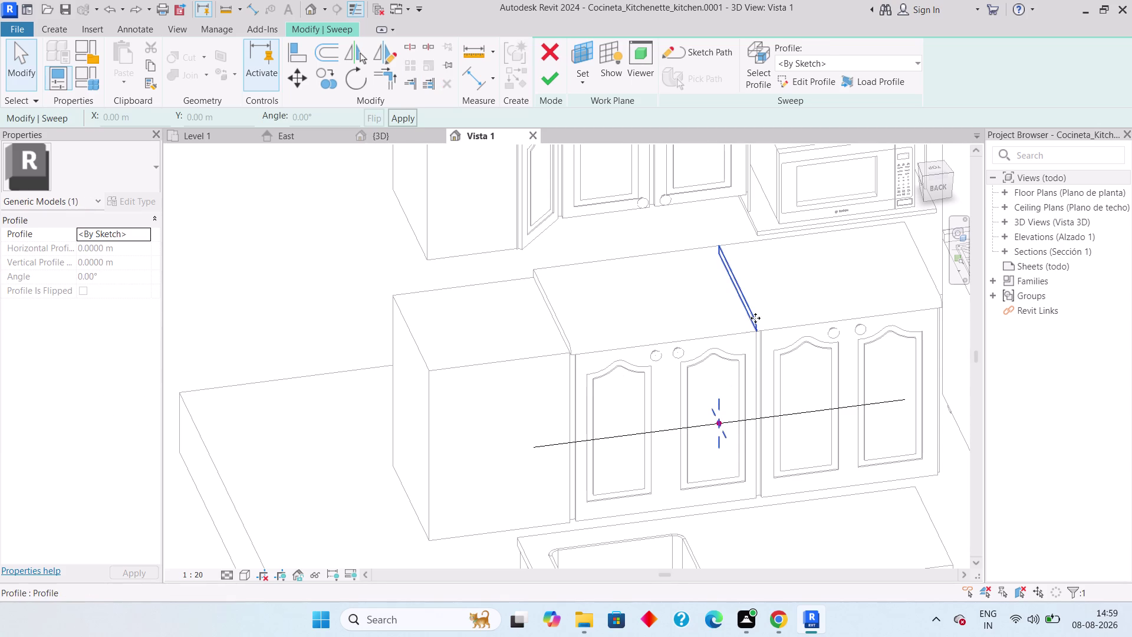
Drag the sweep path leftward toward the counter's left end.
drag(533, 445, 461, 452)
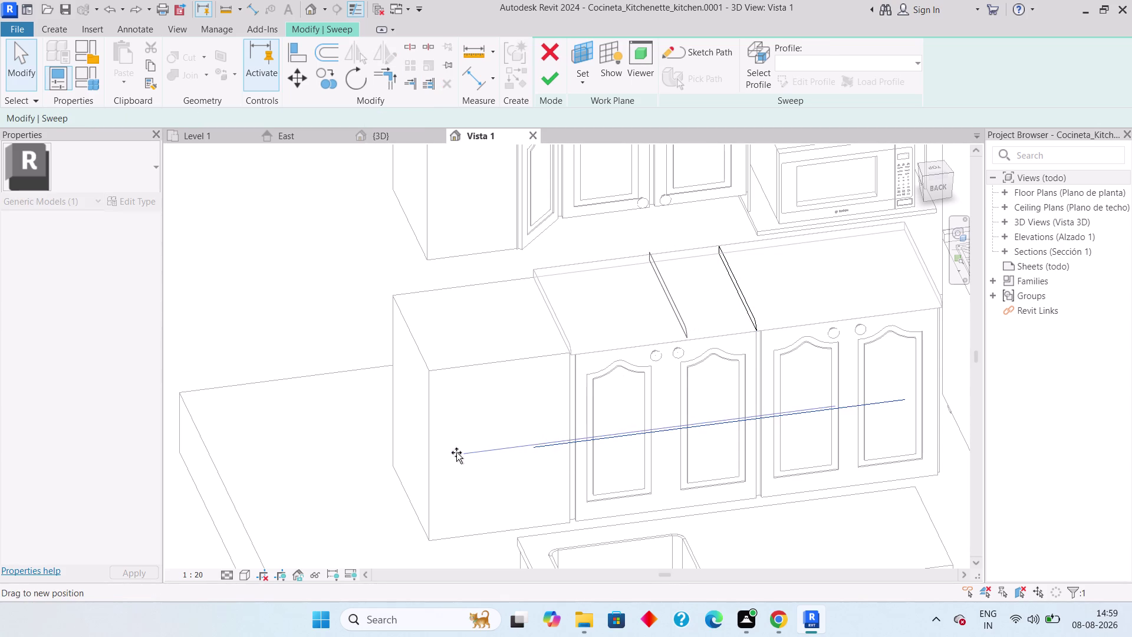
drag(461, 452, 442, 452)
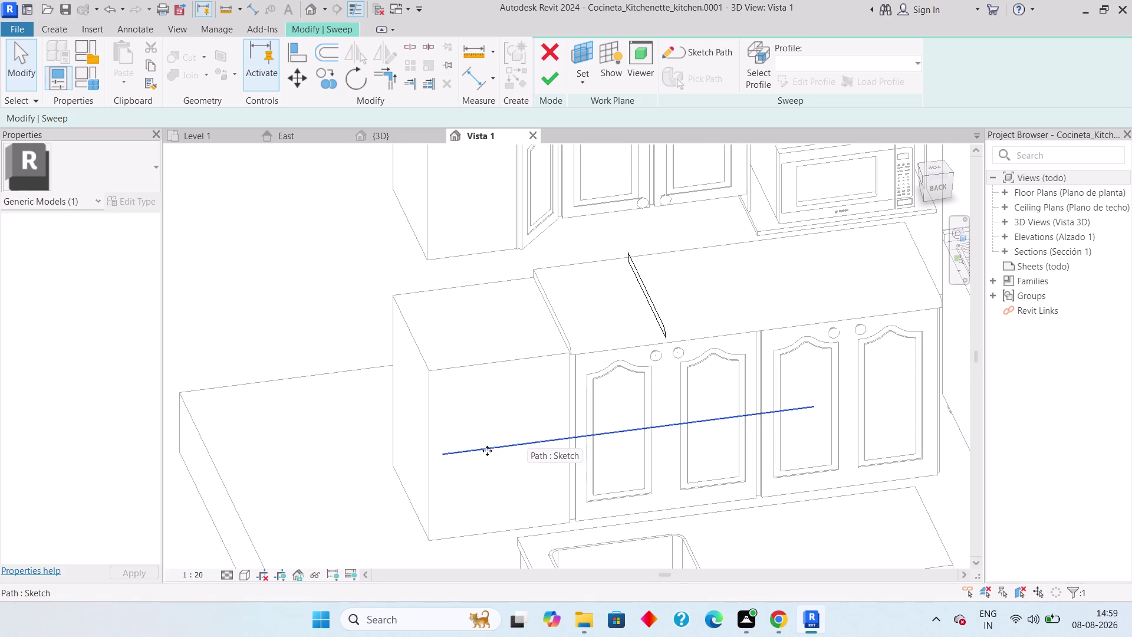
drag(445, 451, 413, 450)
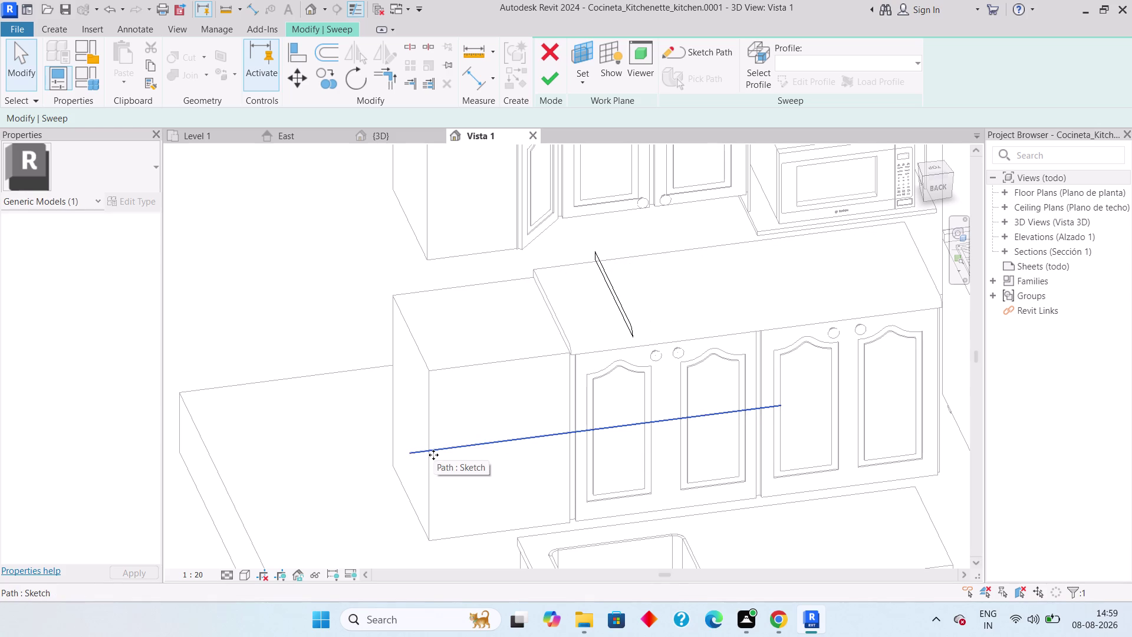
drag(406, 452, 373, 457)
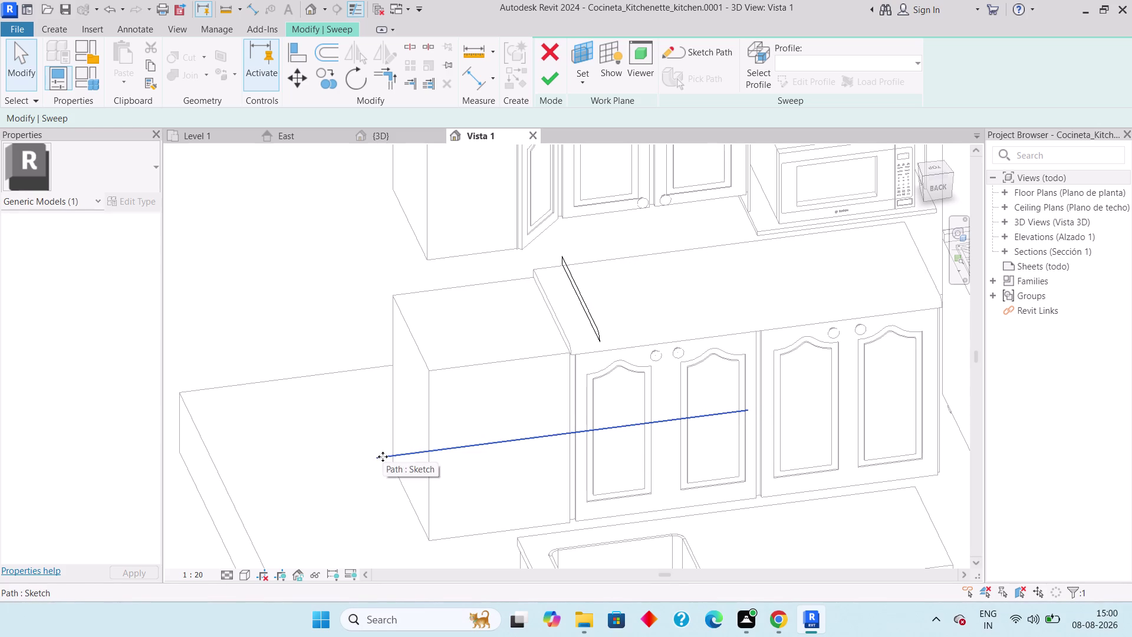
drag(381, 457, 319, 451)
drag(318, 450, 310, 462)
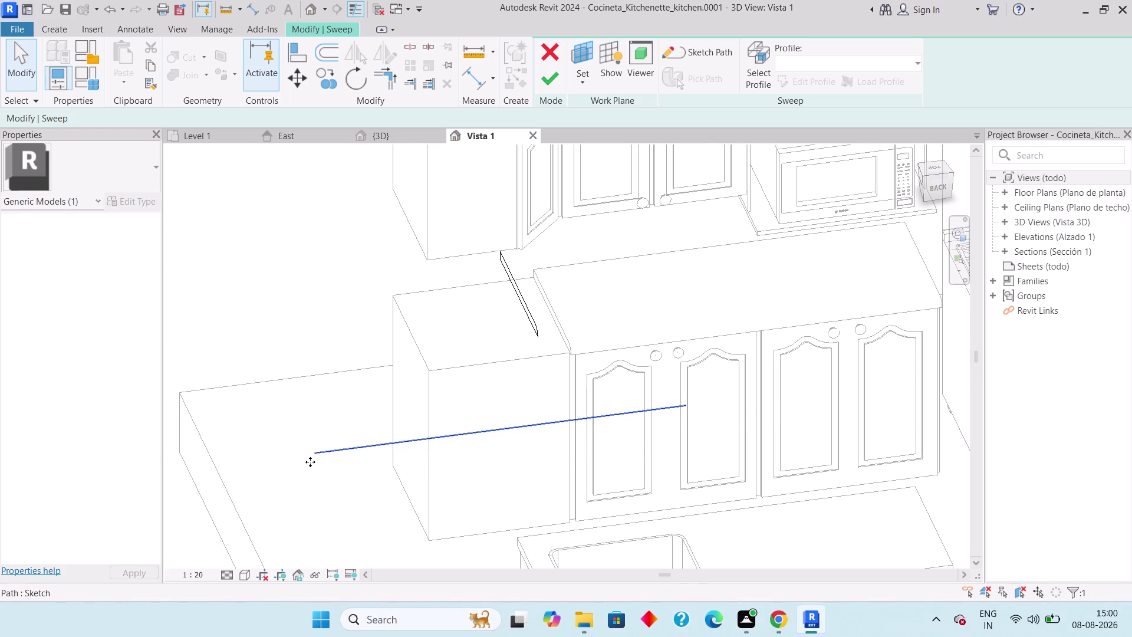
drag(310, 461, 282, 470)
drag(280, 464, 249, 468)
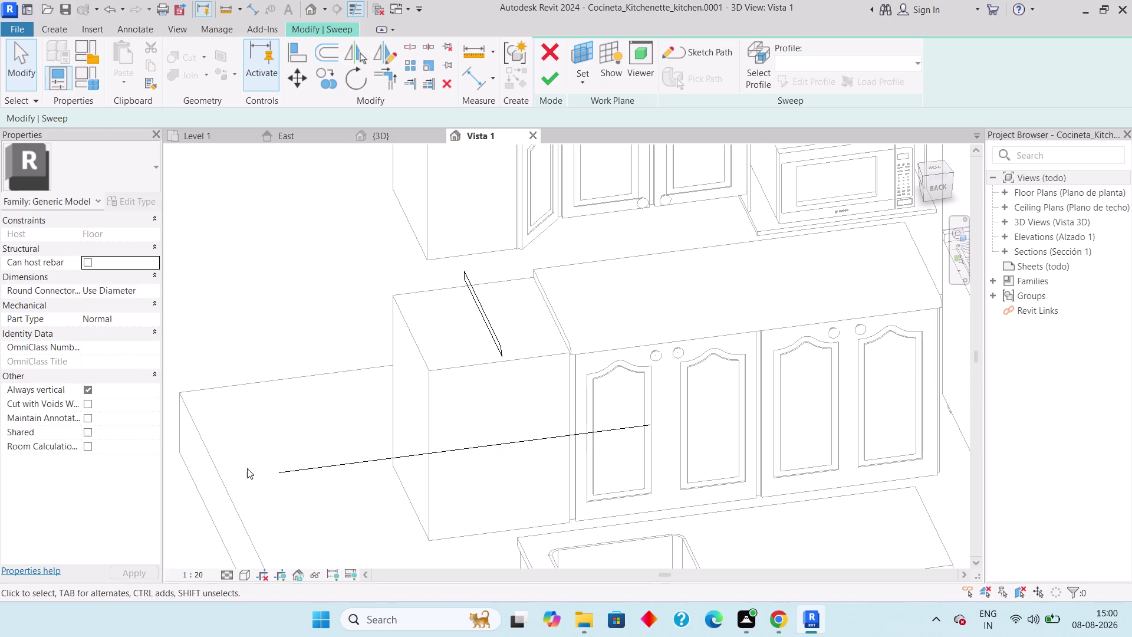
drag(249, 467, 228, 473)
Nudge the path to the far left near the end cabinet and finish the sweep to preview.
drag(498, 351, 443, 363)
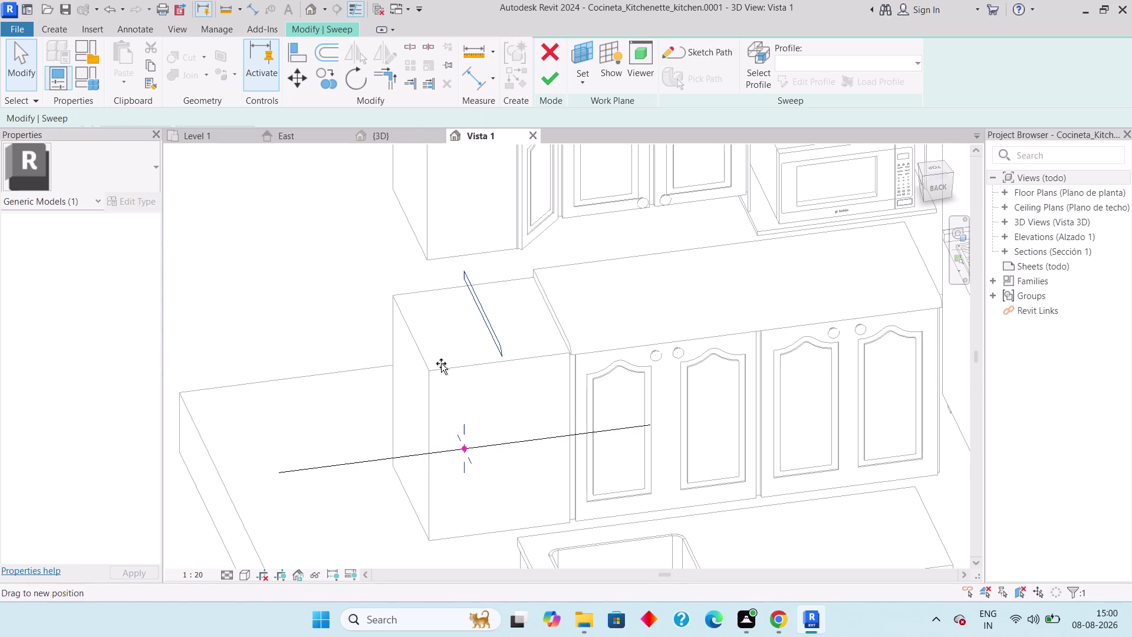
drag(444, 363, 440, 363)
click(355, 459)
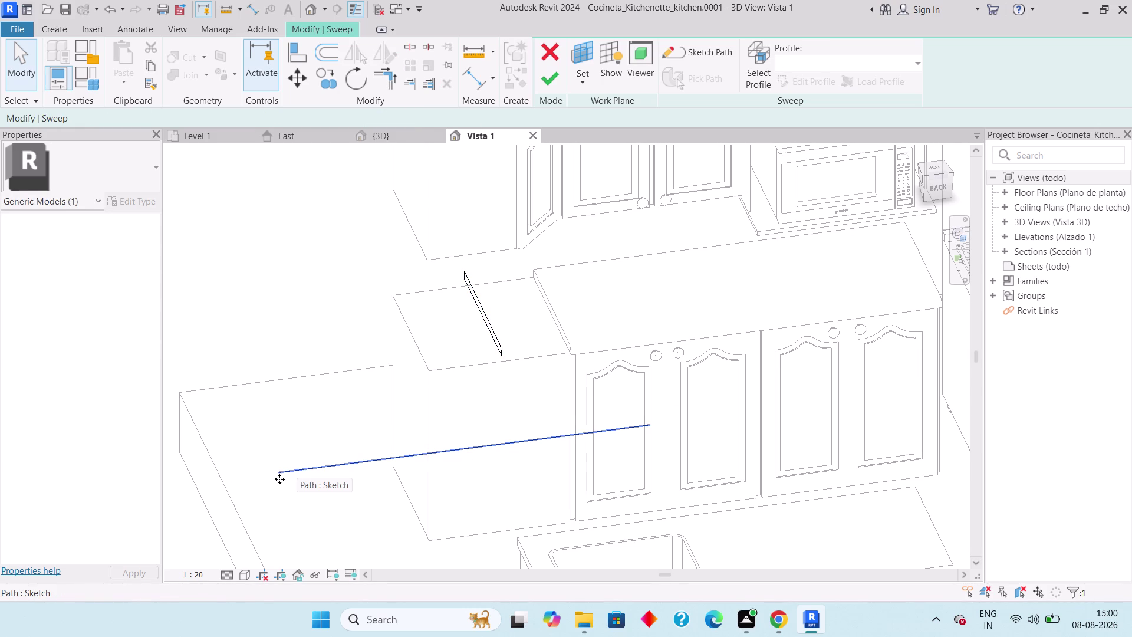
drag(280, 473, 253, 480)
key(Escape)
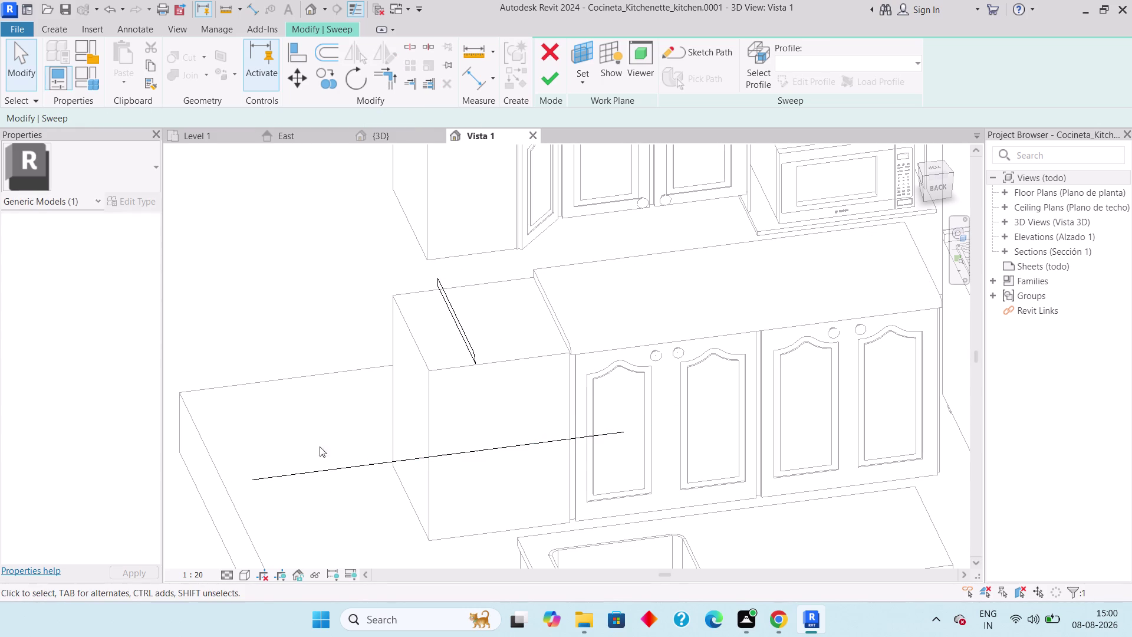
click(555, 85)
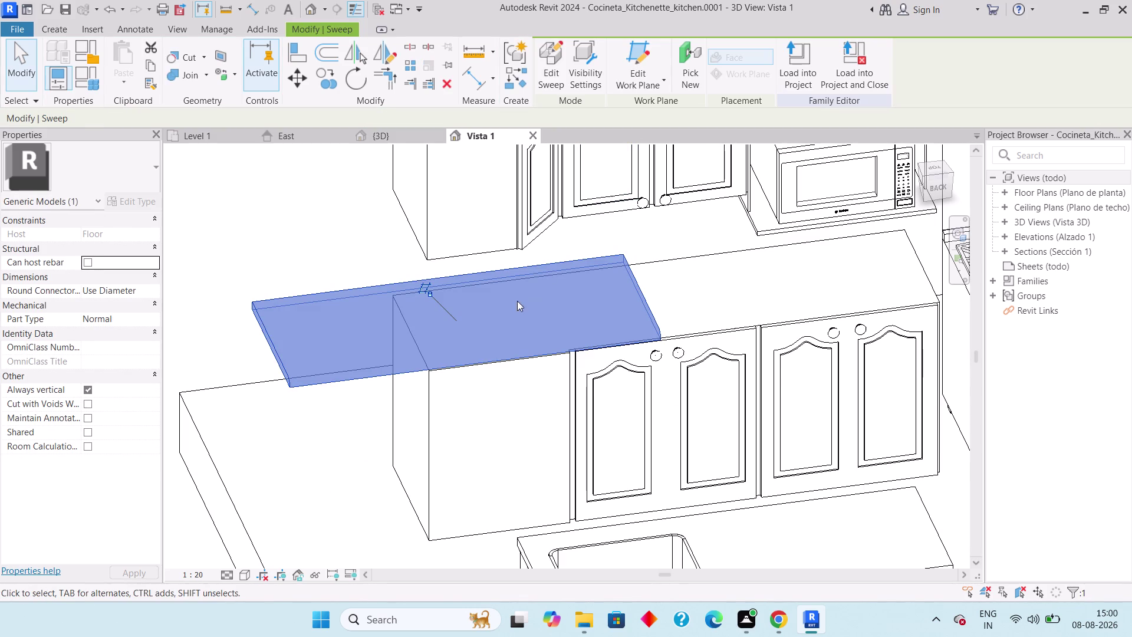
Undo all path moves back to the original position and finish the countertop sweep.
key(ctrl+z)
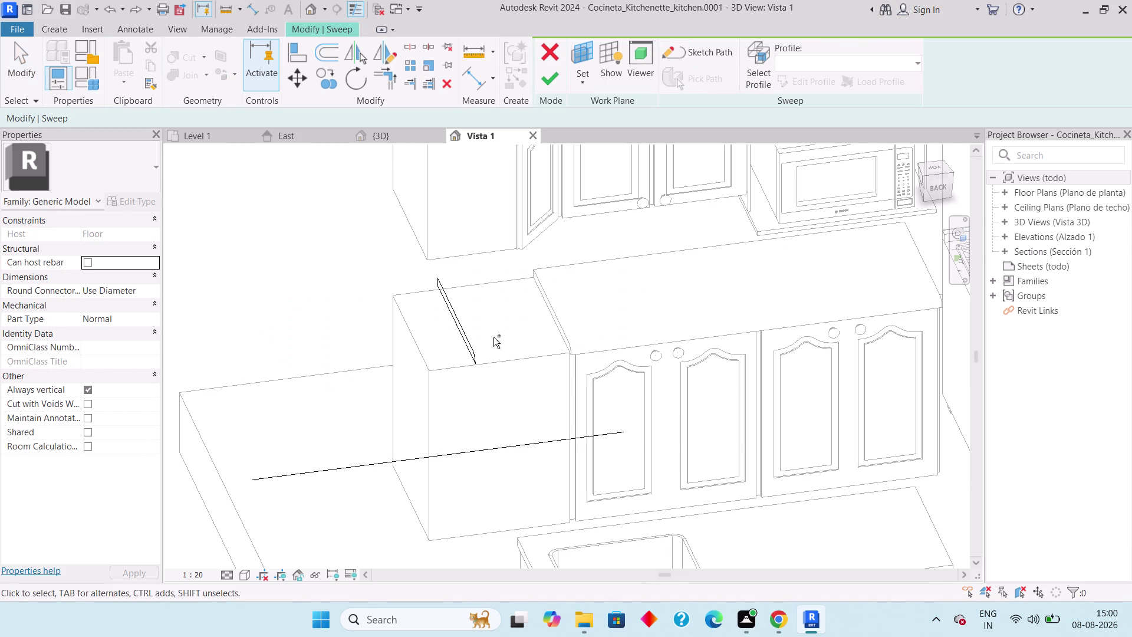
key(ctrl+z)
key(ctrl+z)
key(ctrl+z)
key(ctrl+z)
key(ctrl+z)
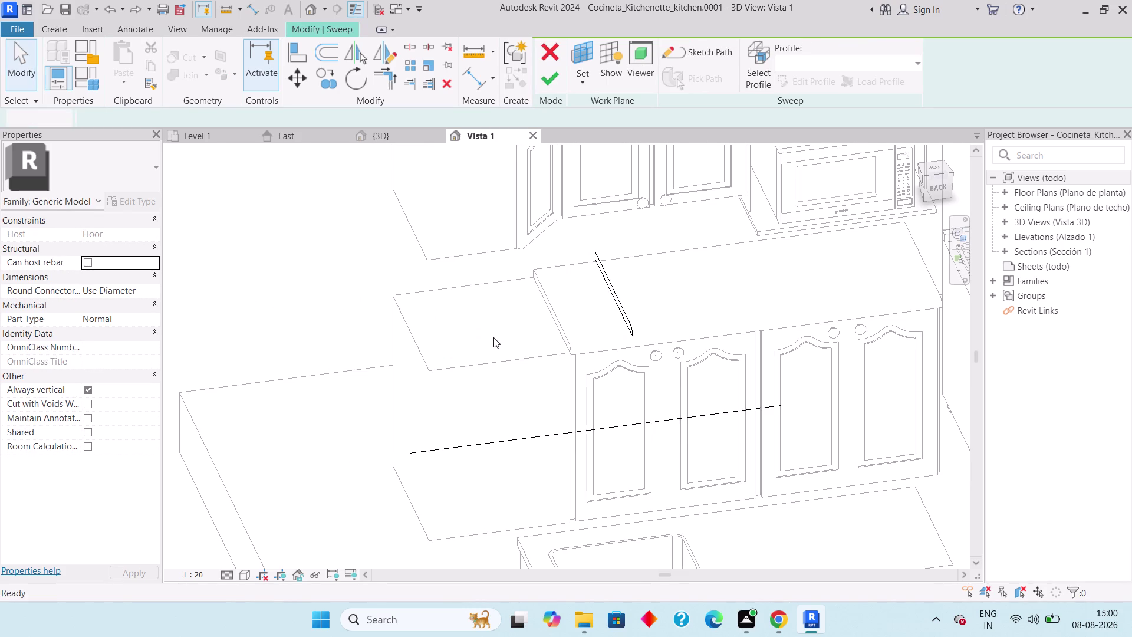
key(ctrl+z)
click(552, 87)
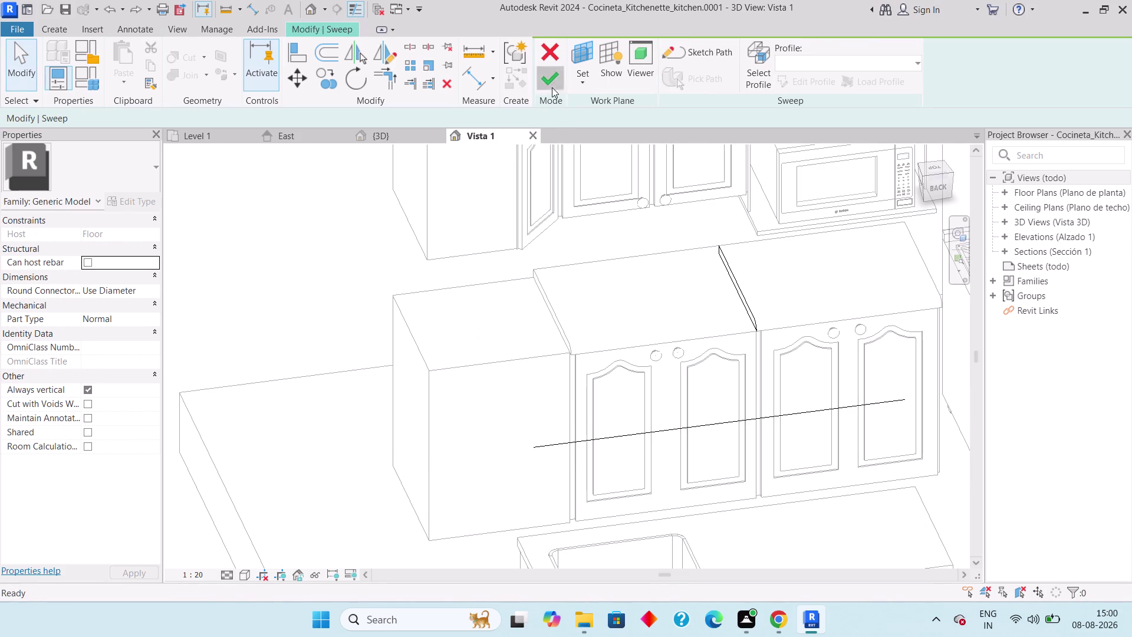
key(Escape)
key(Escape)
Load the Cocineta_Kitchenette_kitchen.0001 family into the house project, overwriting the existing version.
scroll(down, 3)
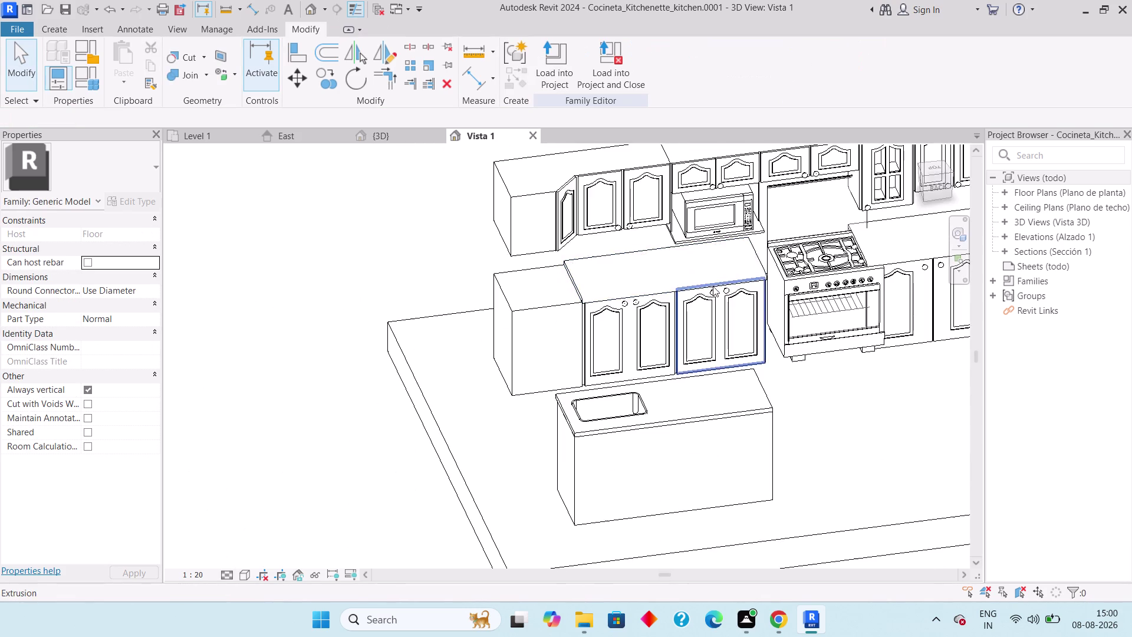
middle_drag(708, 284, 547, 293)
scroll(down, 3)
click(556, 74)
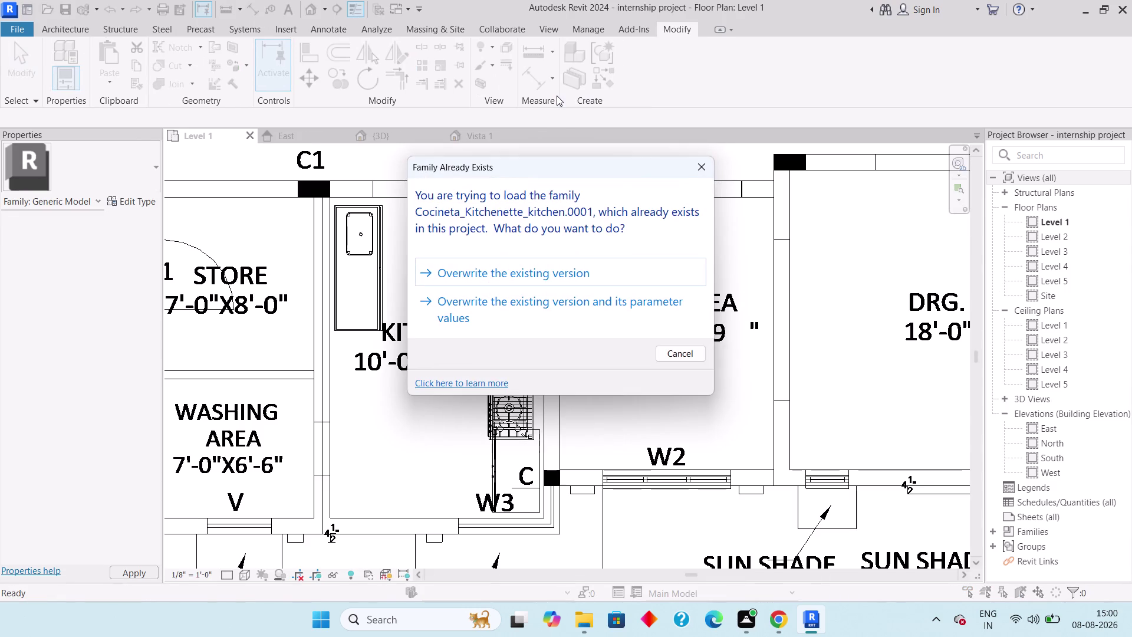
click(594, 263)
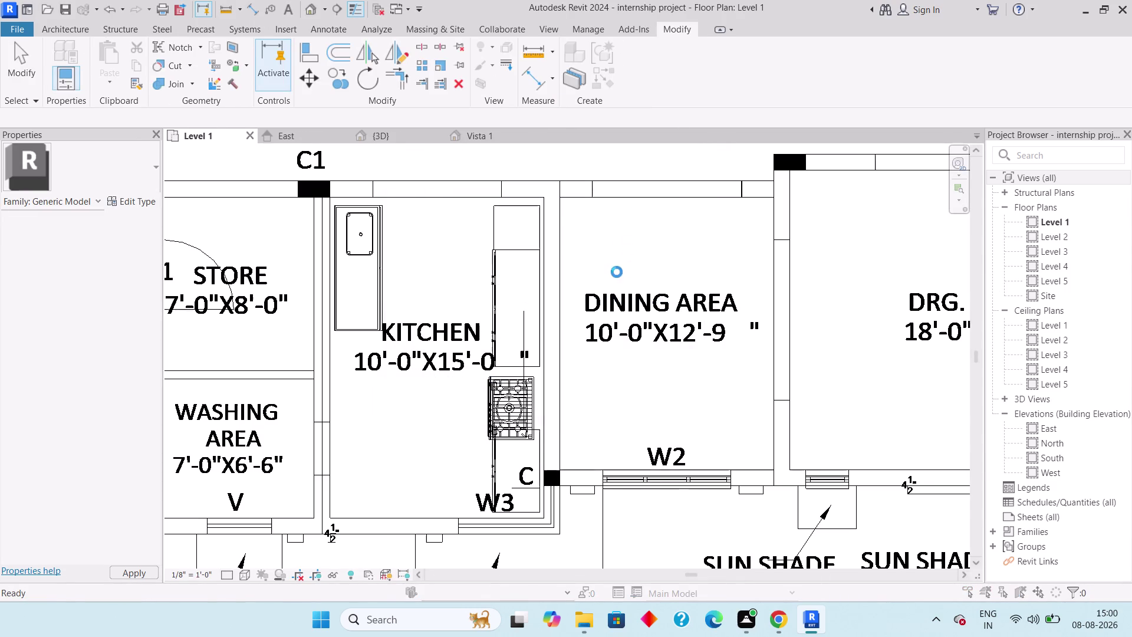
click(584, 267)
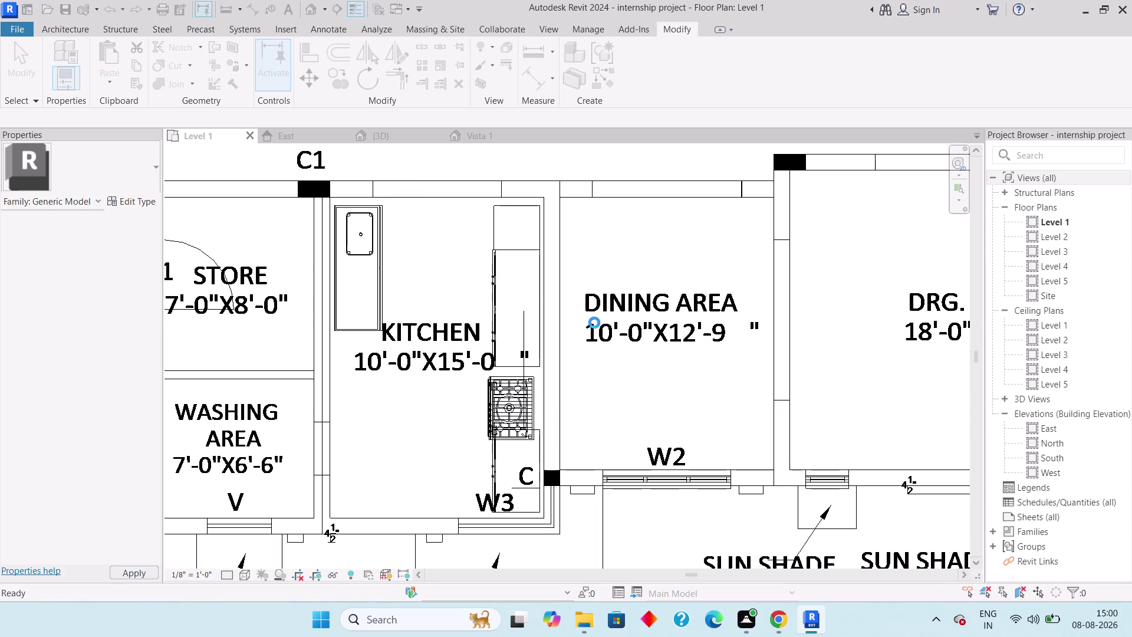